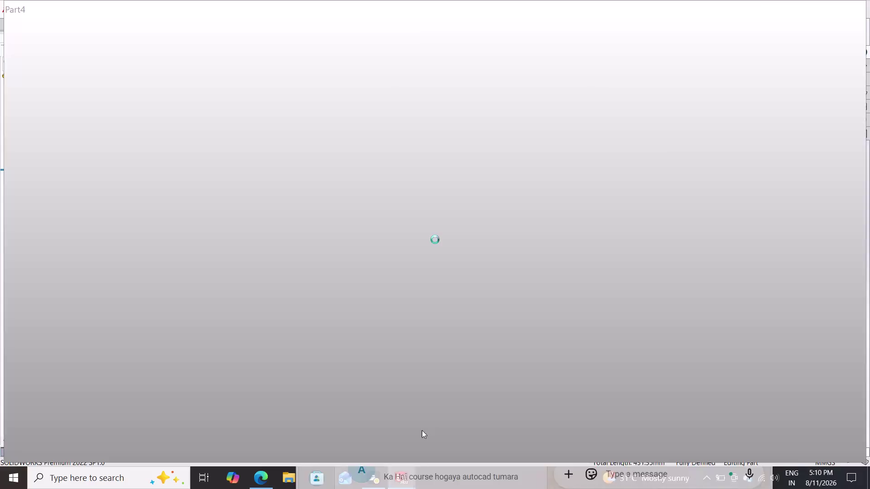
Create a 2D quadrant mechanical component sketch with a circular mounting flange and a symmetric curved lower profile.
Bring the Part4 window forward and start a sketch on the Front Plane.
click(411, 483)
click(390, 389)
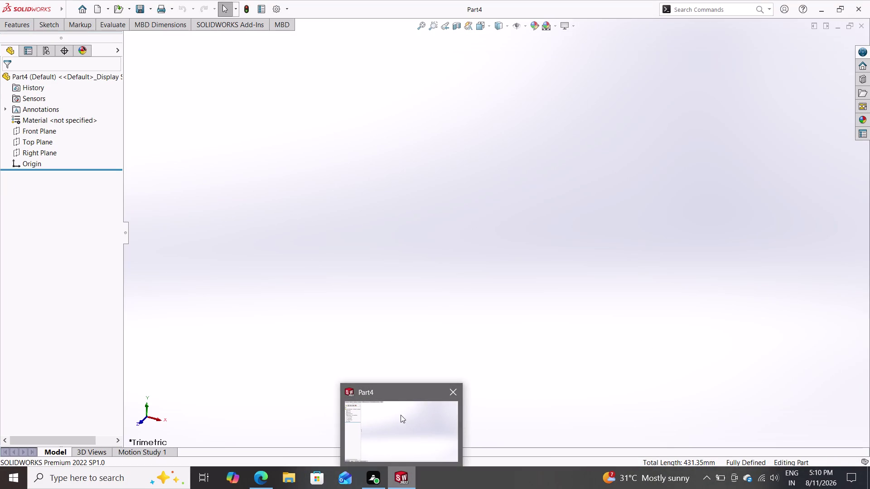
click(406, 410)
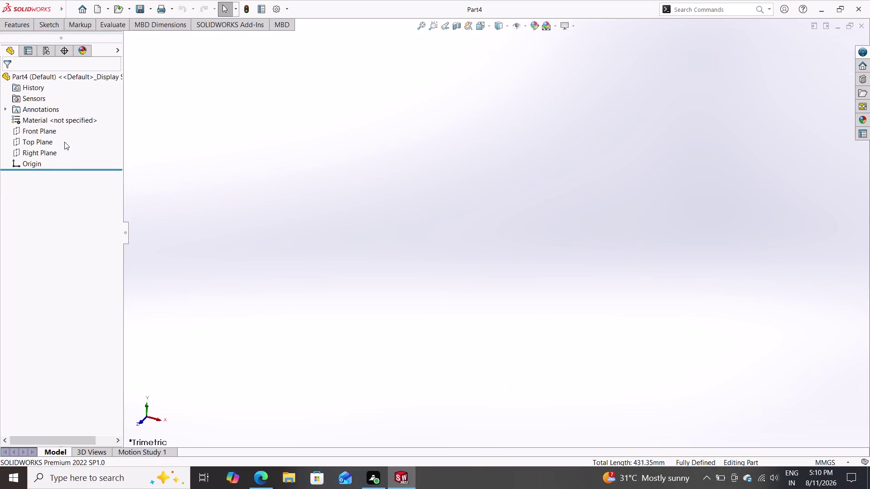
click(68, 132)
click(27, 128)
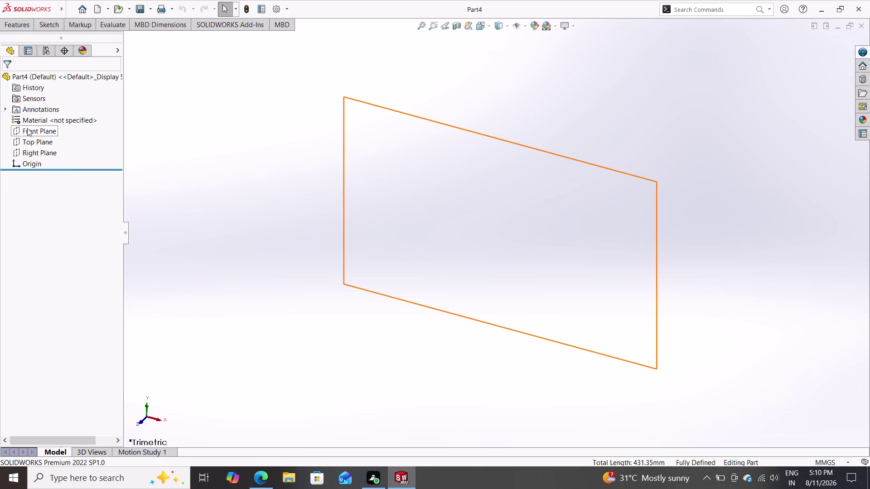
click(34, 120)
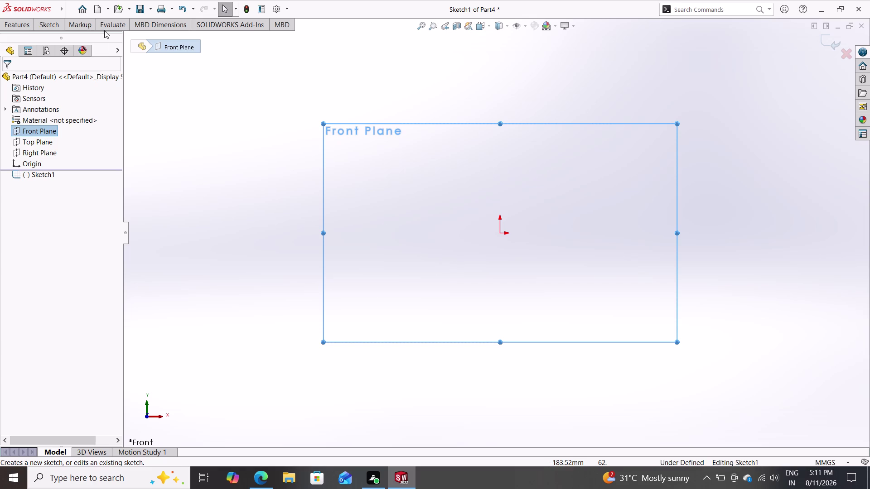
click(53, 22)
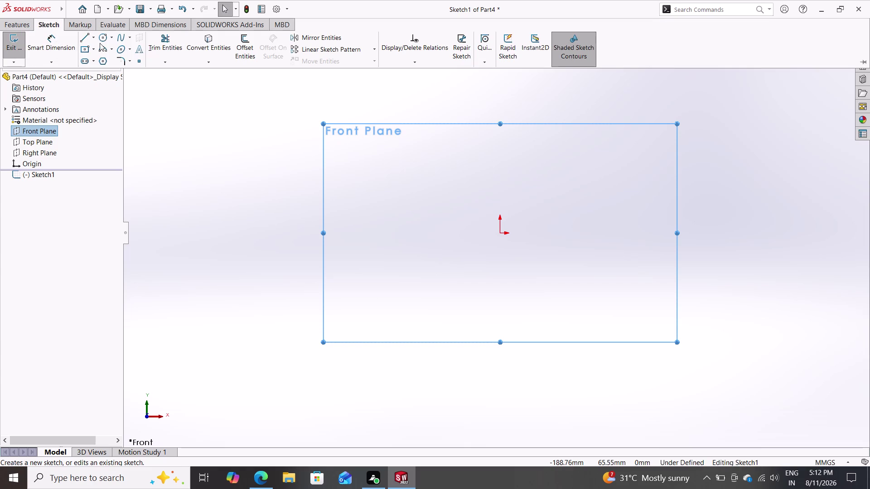
Draw small, medium and large circles, all centred on the sketch origin.
click(106, 36)
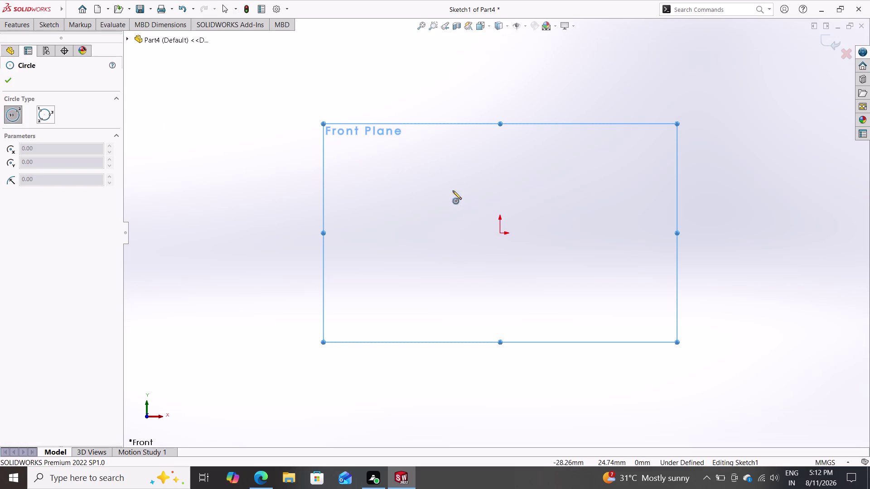
click(501, 232)
click(597, 263)
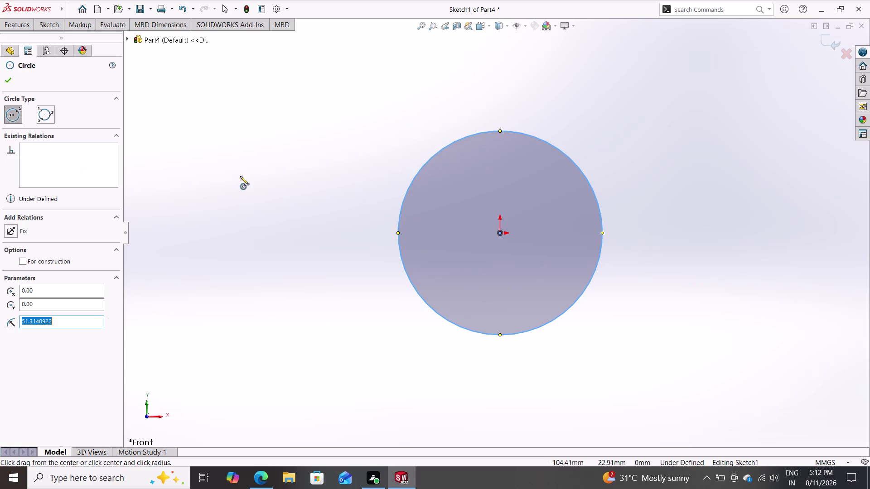
click(50, 28)
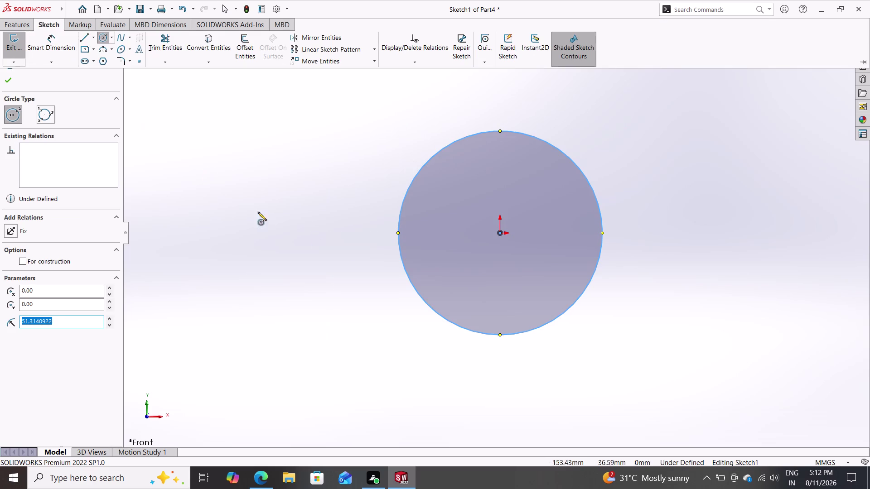
click(500, 233)
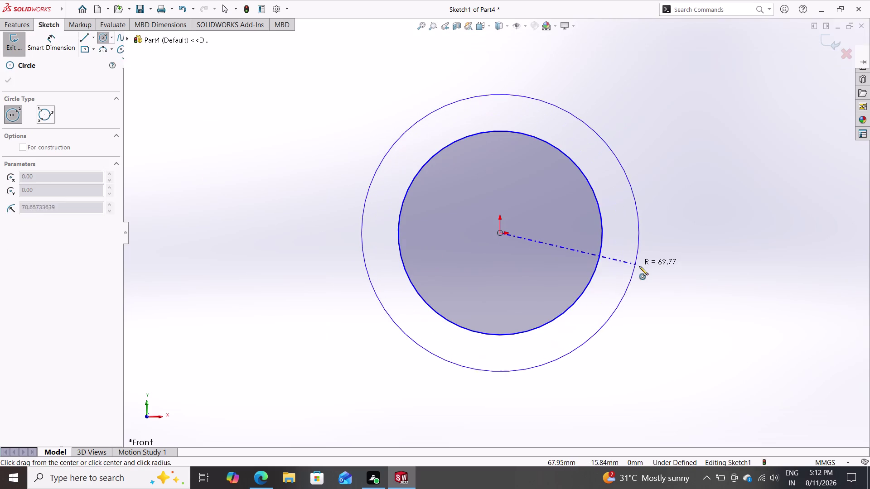
click(639, 267)
click(499, 233)
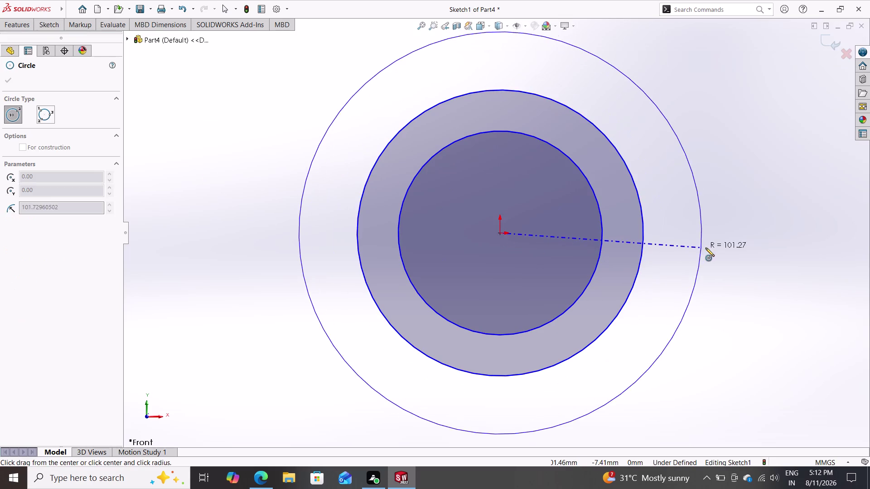
click(711, 248)
click(49, 25)
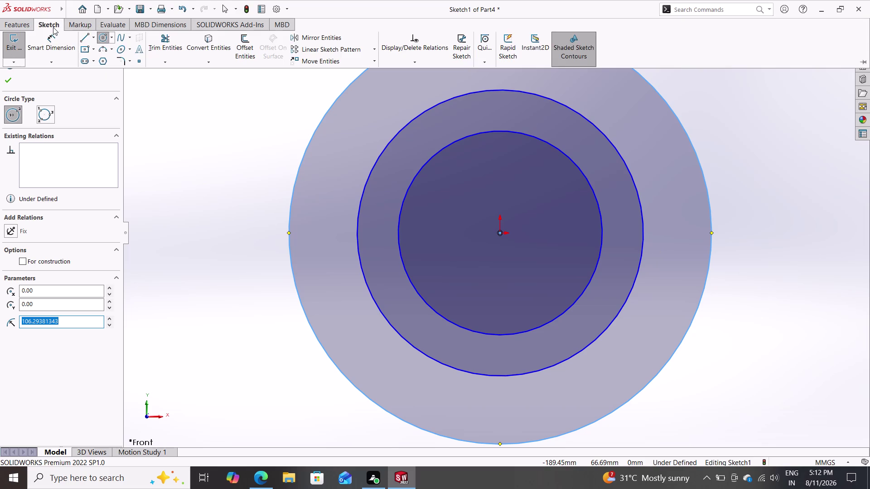
click(57, 40)
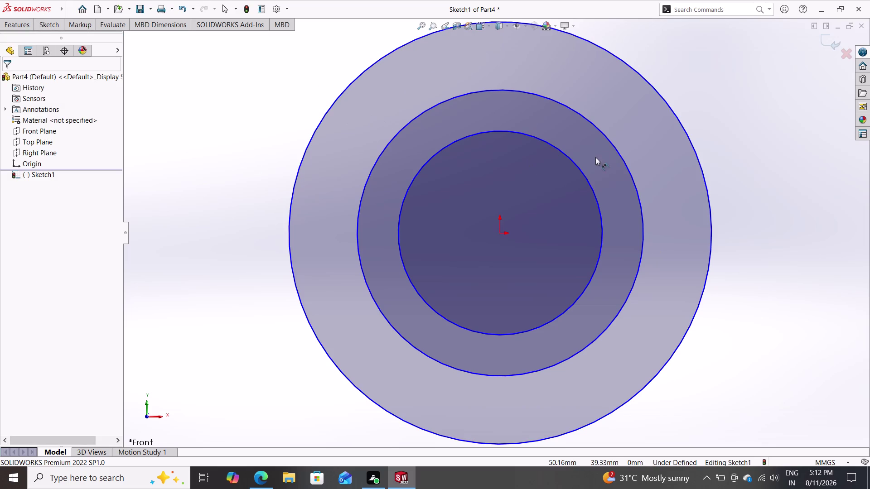
click(582, 168)
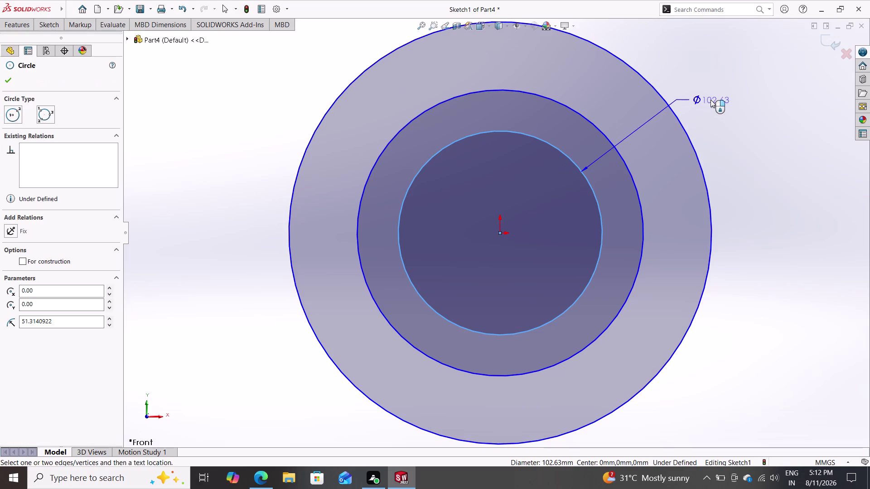
Dimension the inner circle to Ø54 and make the middle circle construction at Ø74.
click(711, 100)
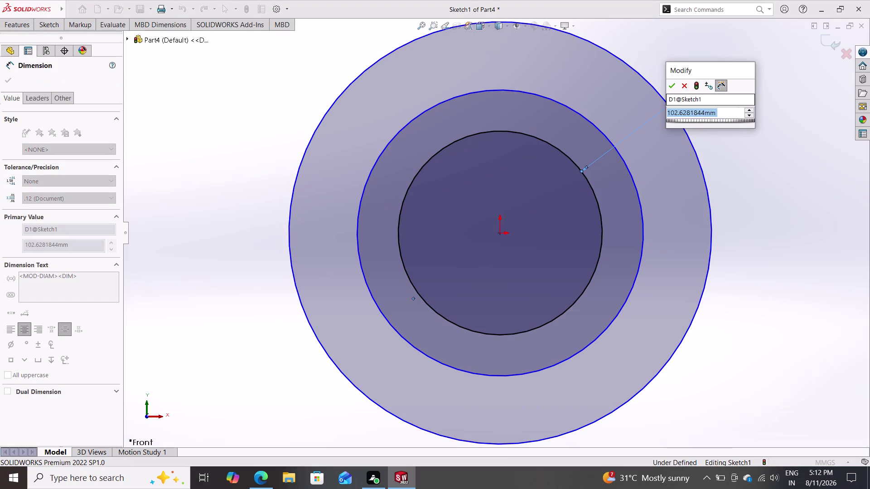
text(54)
key(Return)
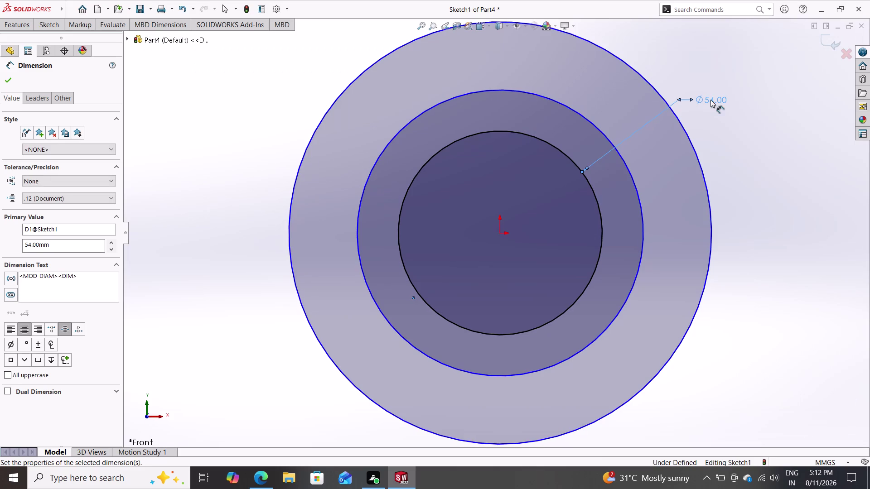
click(582, 118)
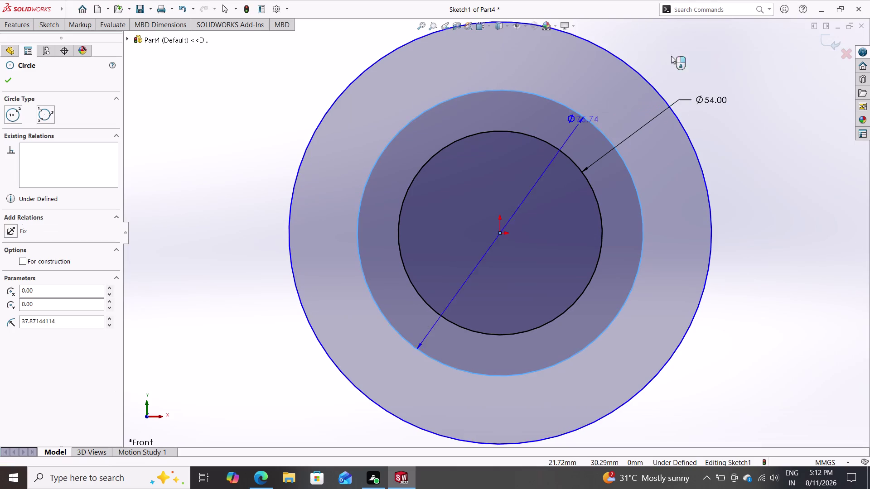
click(24, 261)
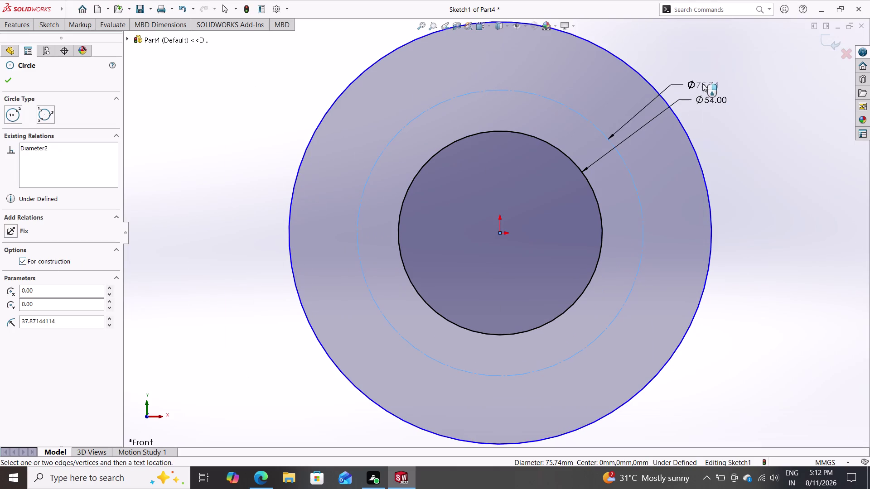
click(701, 45)
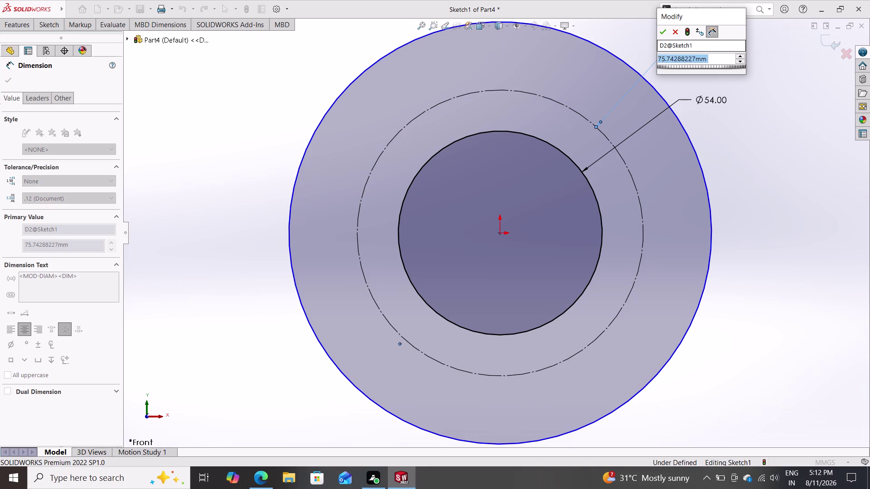
text(74)
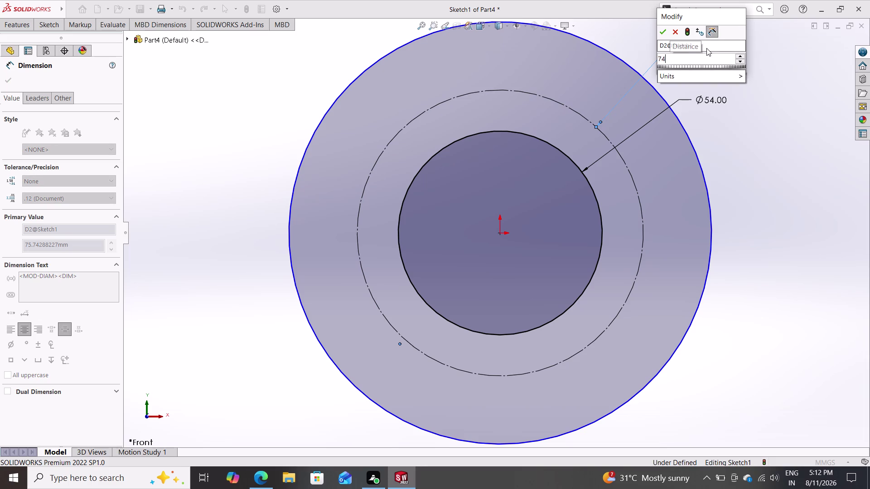
key(Return)
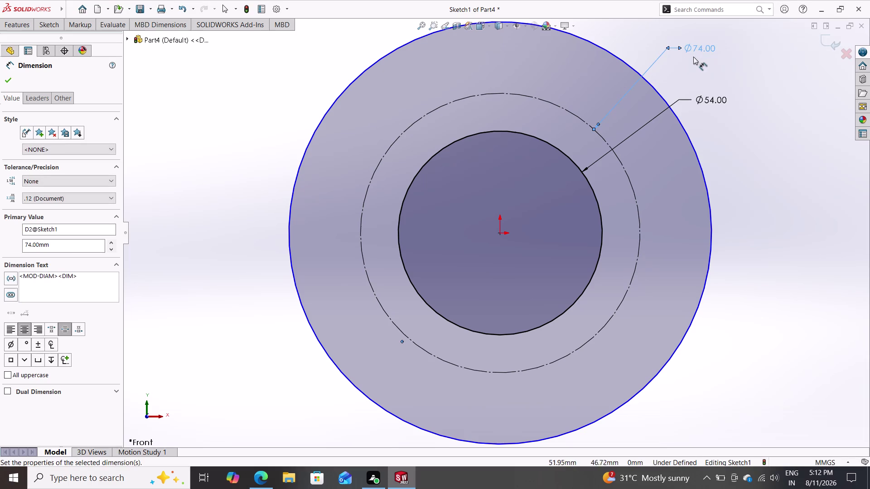
Dimension the outer circle to Ø94 and exit Smart Dimension.
click(651, 86)
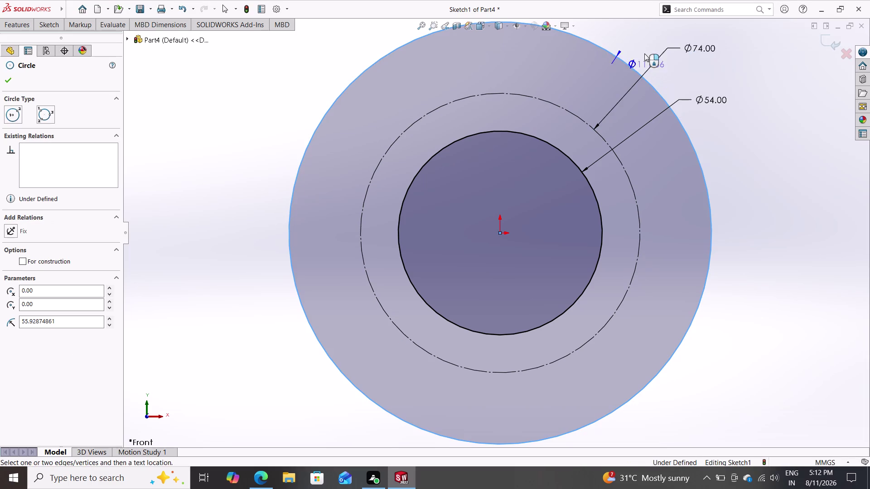
click(657, 33)
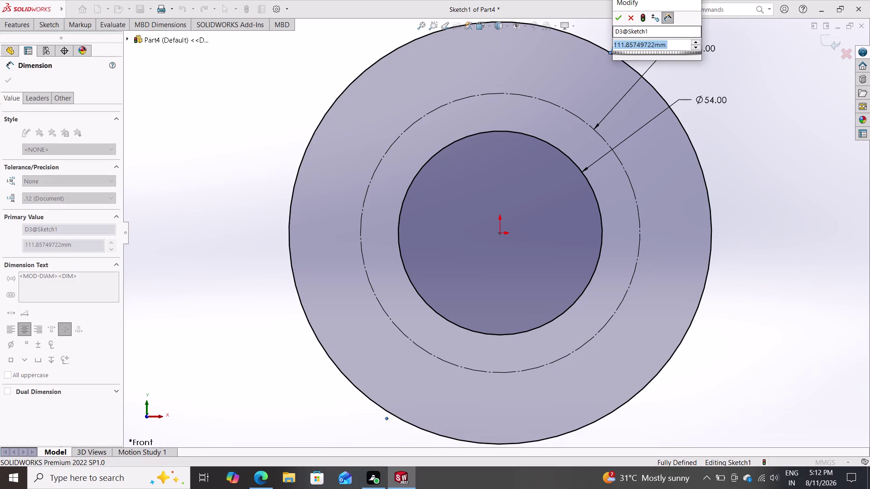
text(94)
key(Return)
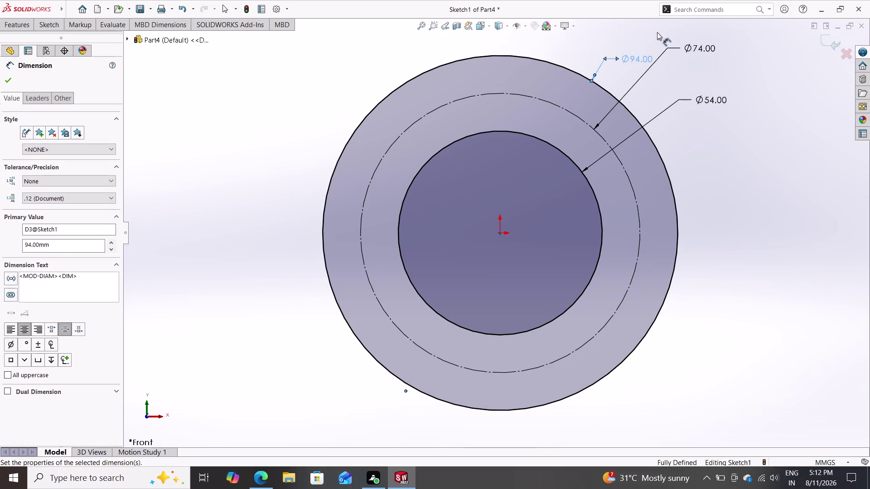
key(grave)
key(Escape)
key(Escape)
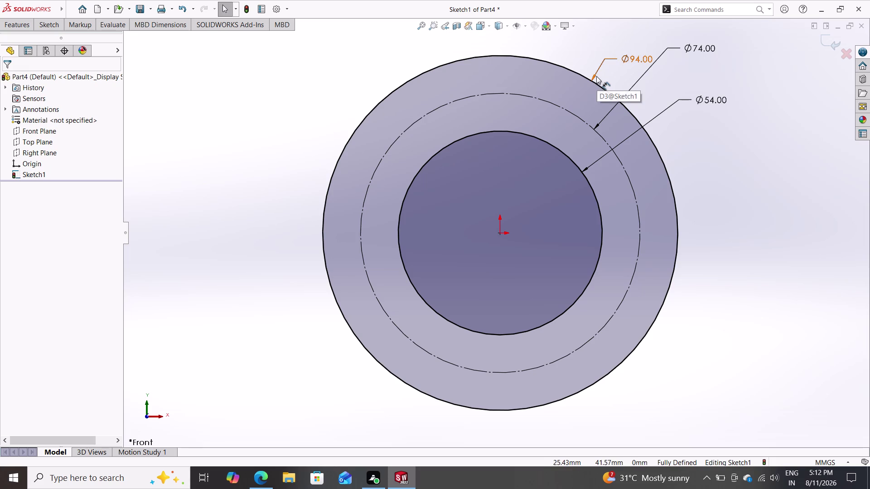
click(47, 28)
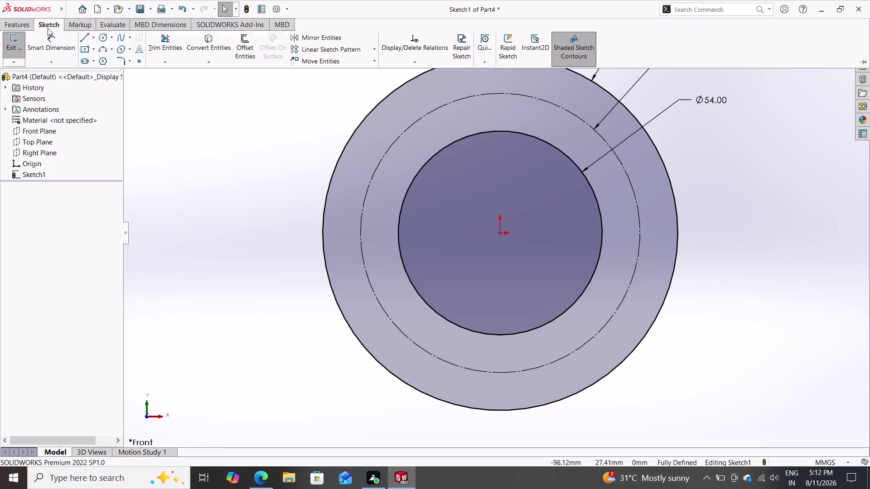
click(81, 42)
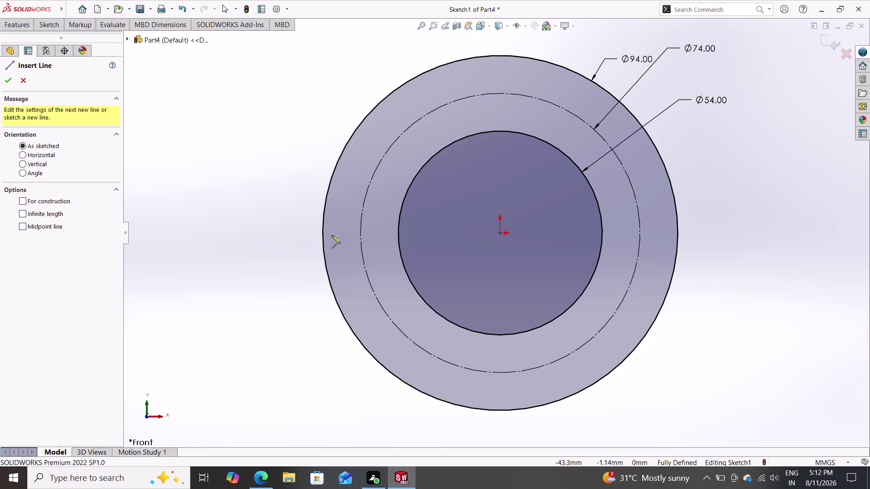
Draw a horizontal line through the origin extending past both sides of the circles.
click(309, 232)
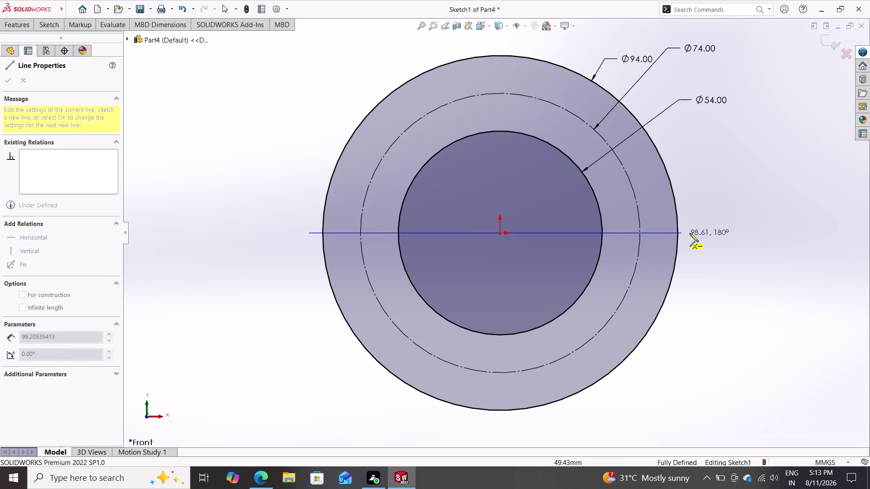
click(740, 232)
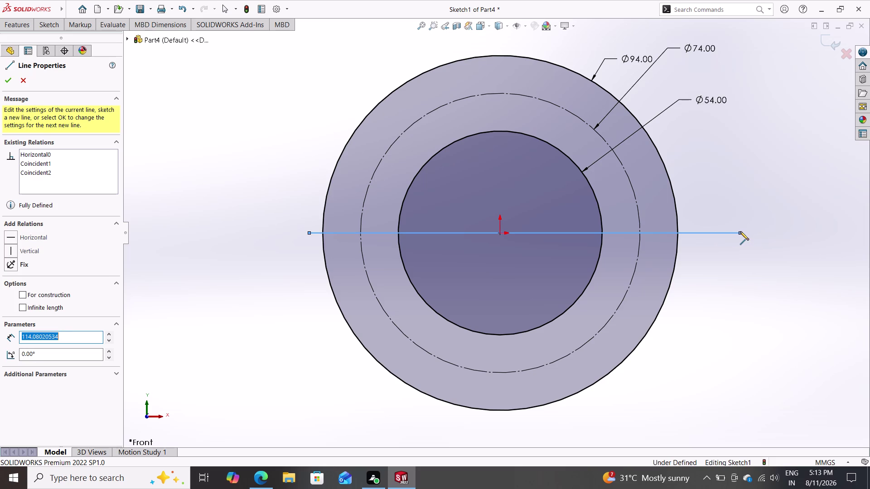
key(Escape)
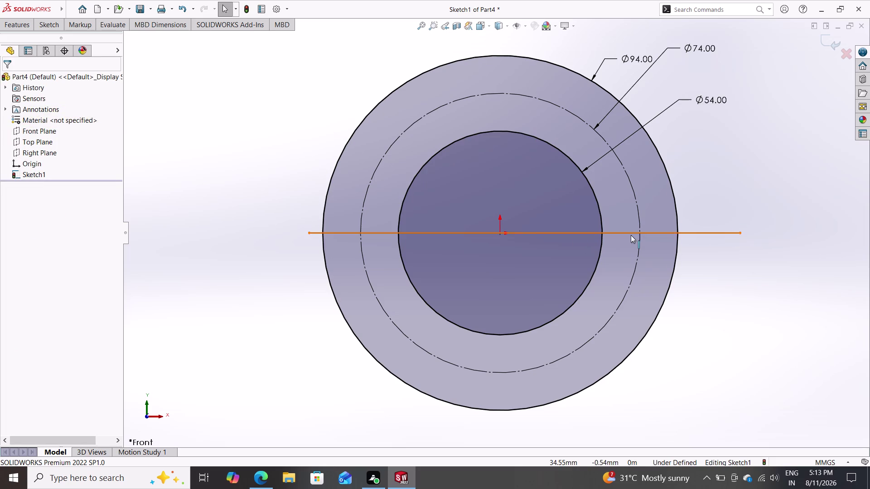
click(51, 21)
click(84, 40)
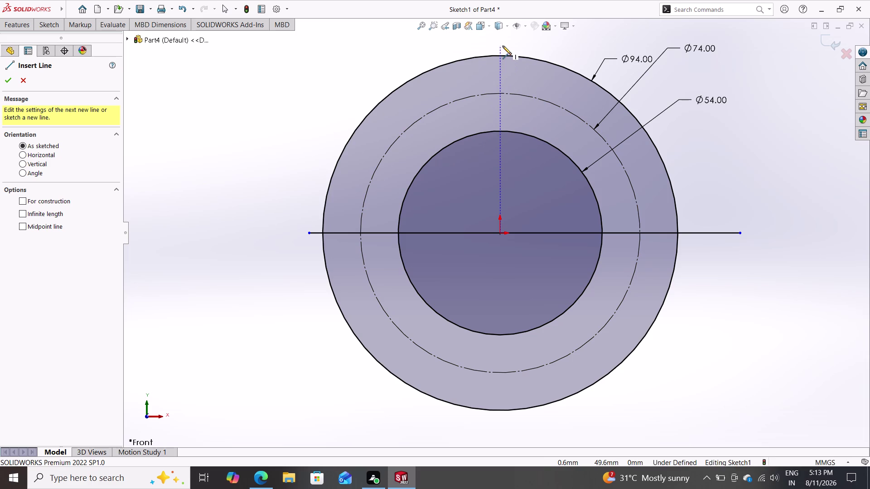
Add a vertical line through the origin and convert both lines to construction centrelines.
click(500, 43)
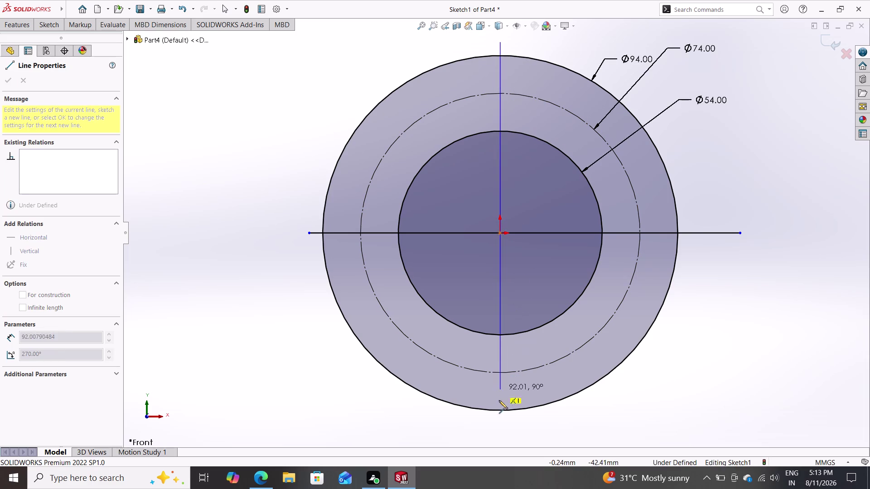
click(496, 424)
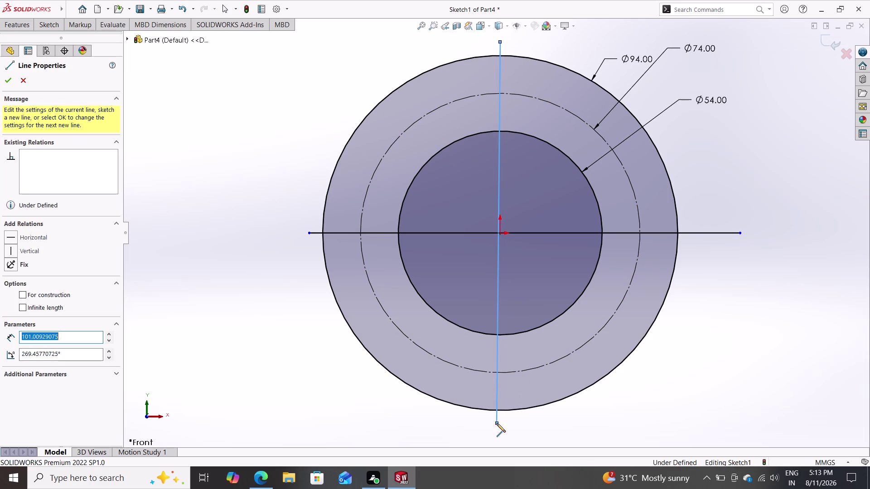
key(Escape)
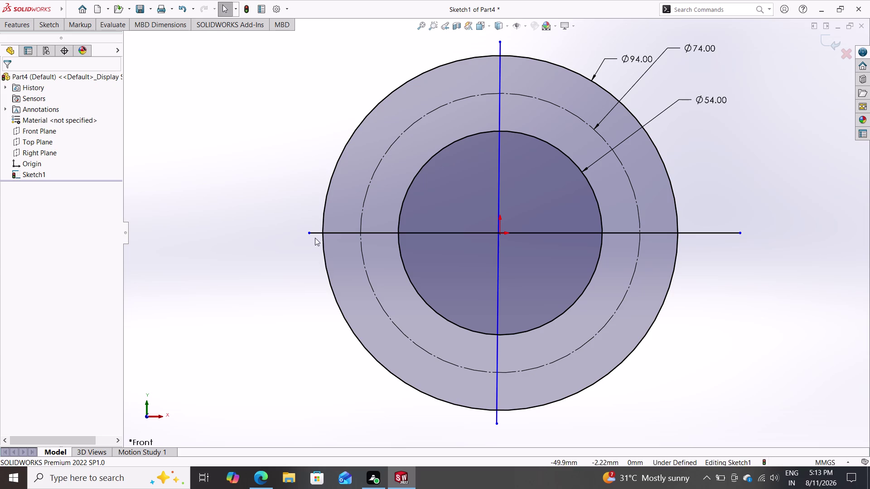
click(316, 234)
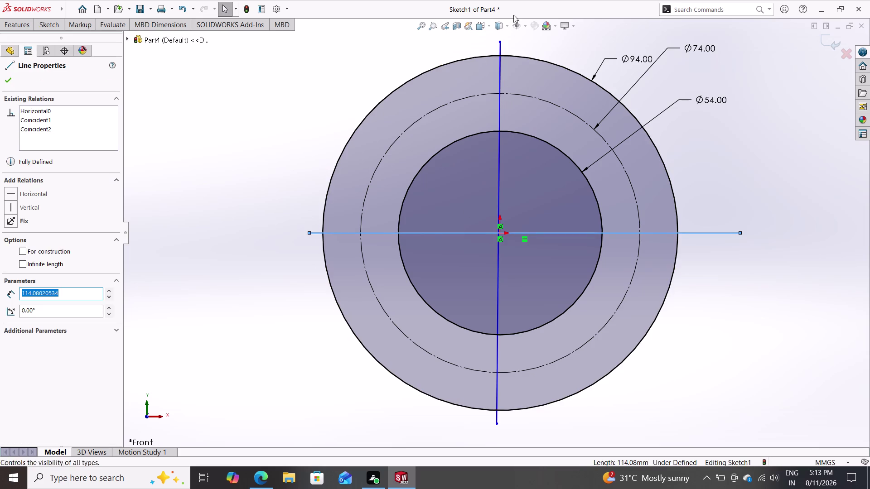
click(499, 45)
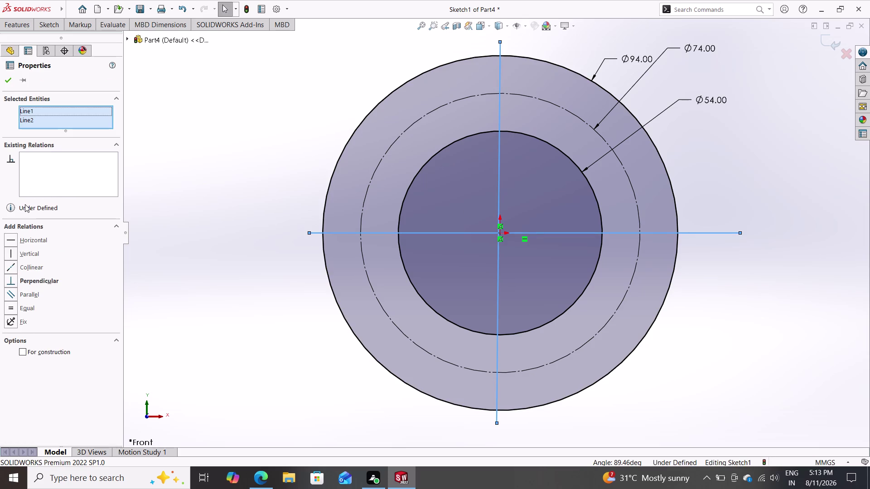
click(32, 352)
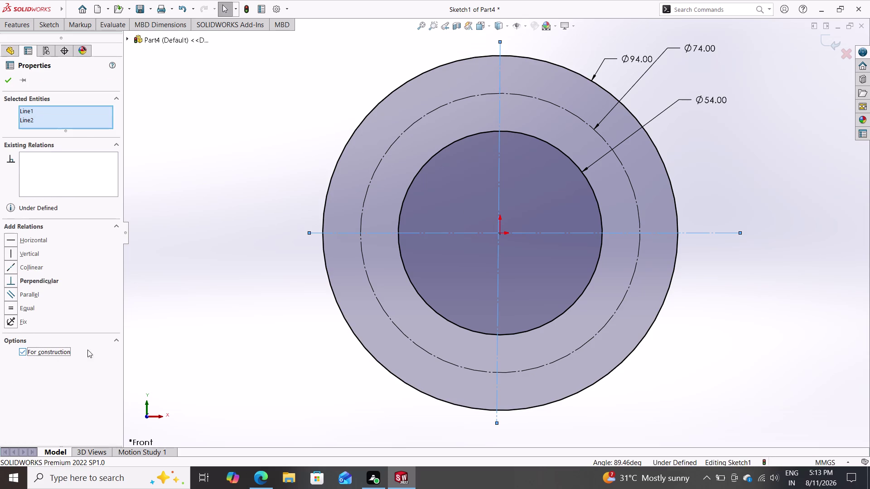
key(Escape)
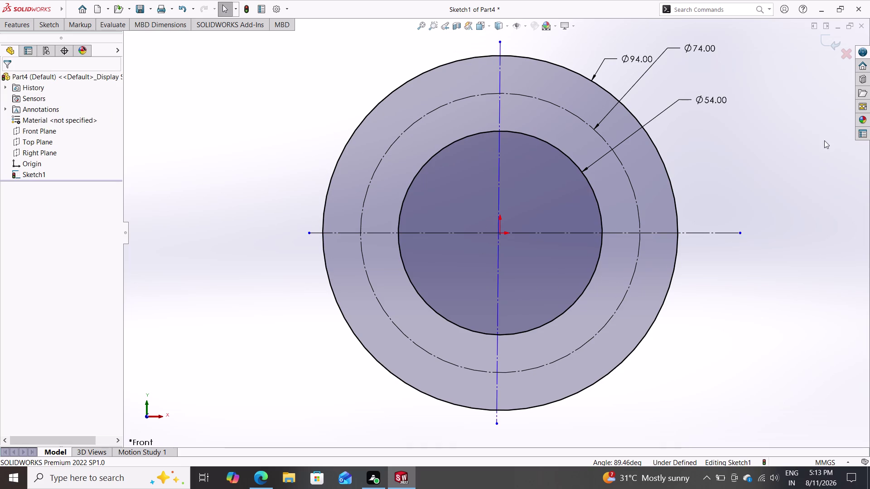
key(Escape)
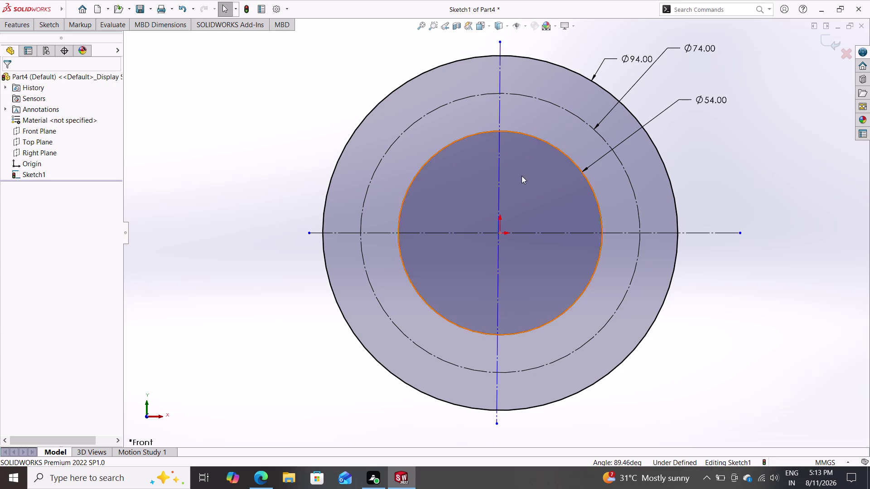
click(41, 24)
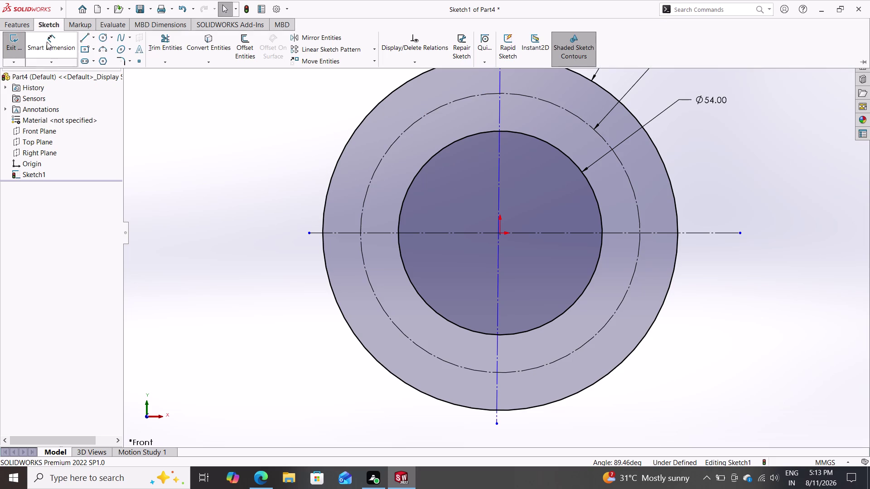
Draw a small circle at the left intersection of the Ø74 bolt circle and centreline.
click(102, 41)
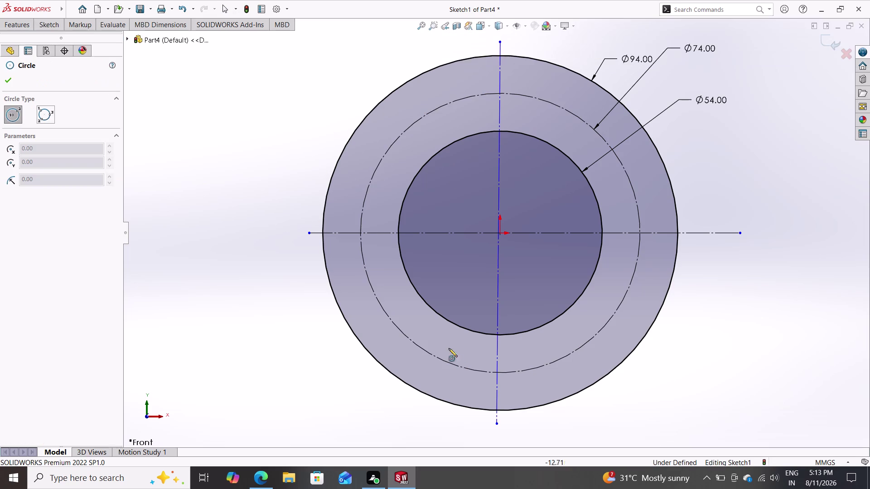
click(360, 234)
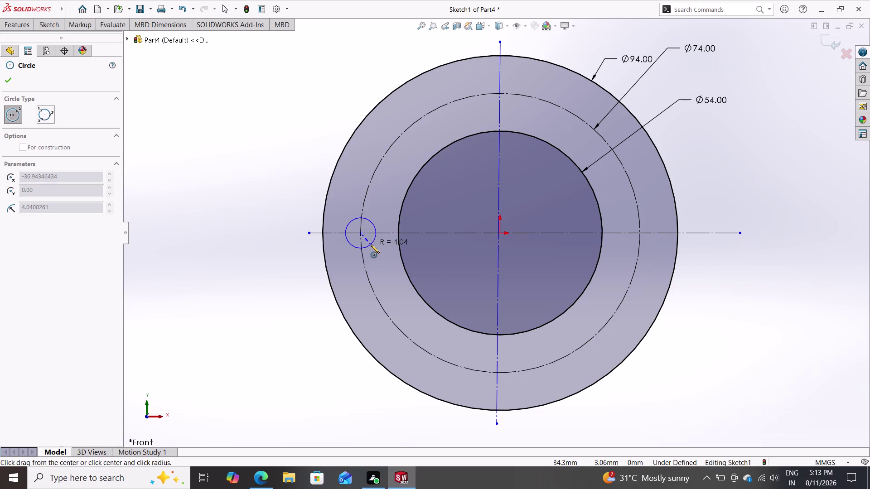
click(370, 245)
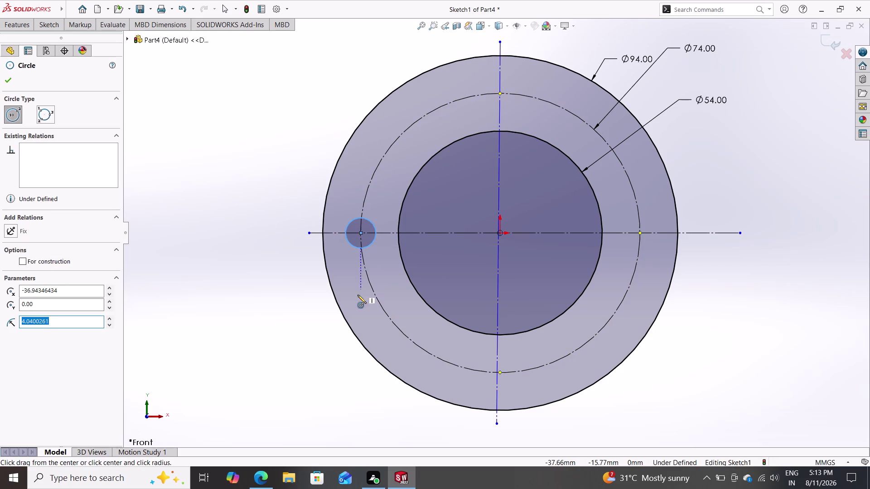
key(Escape)
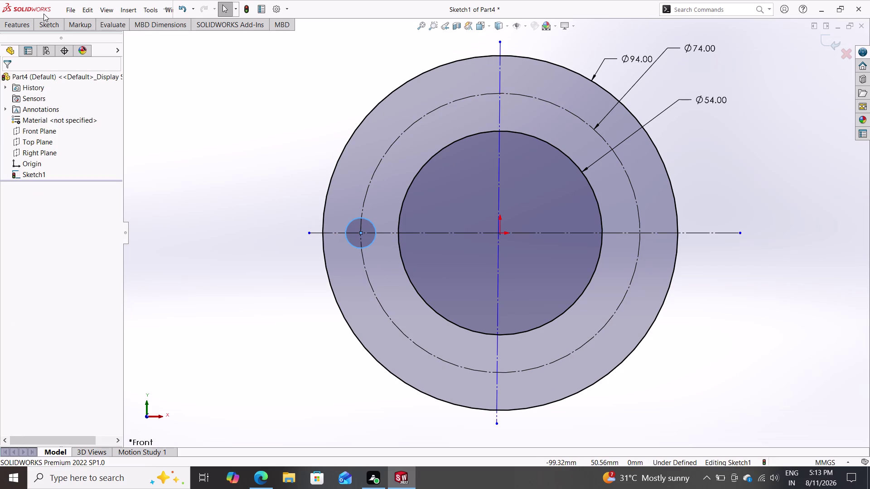
Dimension the small bolt-hole circle to Ø12.
click(50, 25)
click(59, 46)
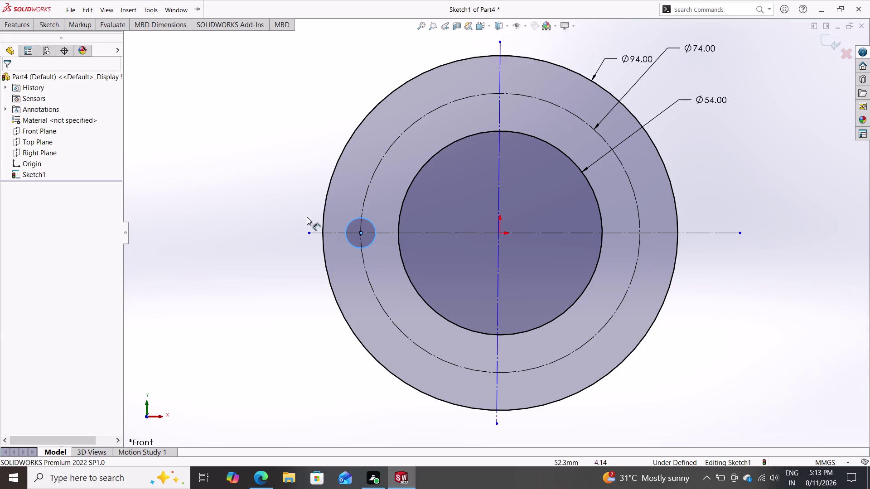
click(346, 227)
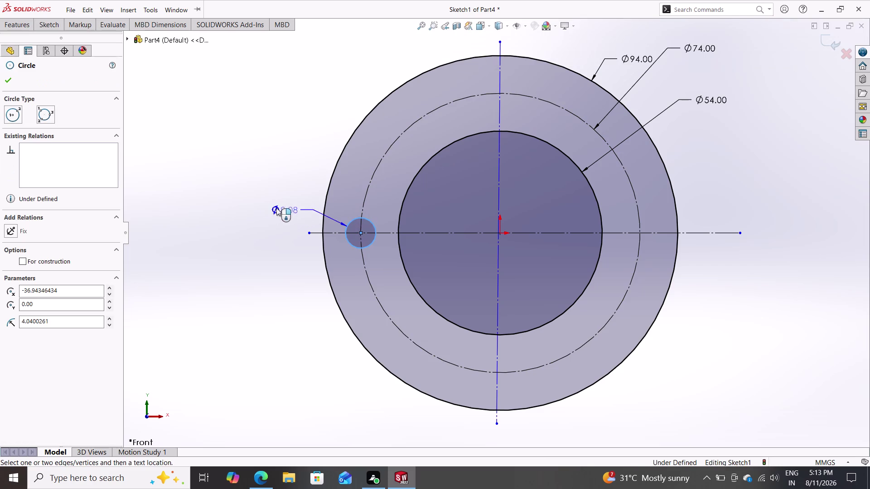
click(257, 202)
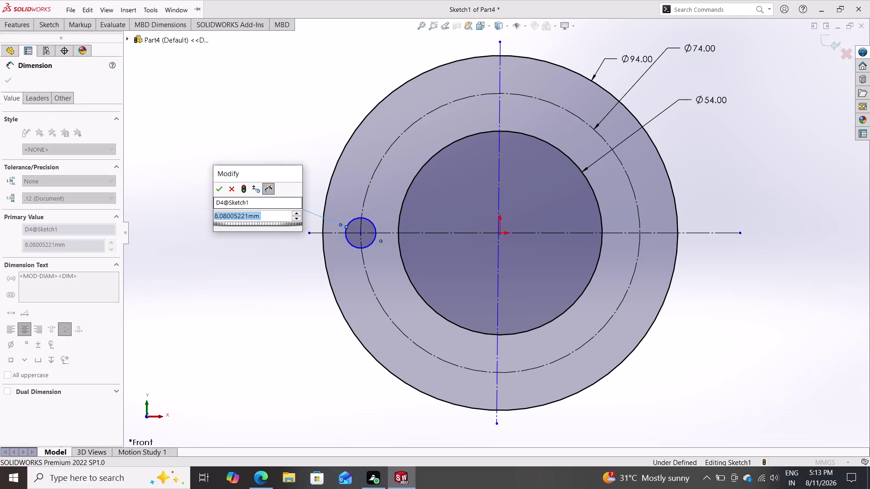
text(12)
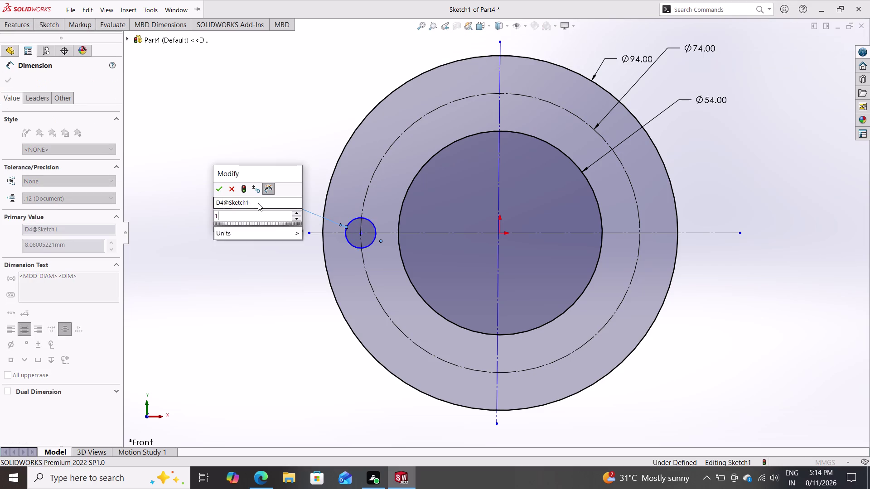
key(Return)
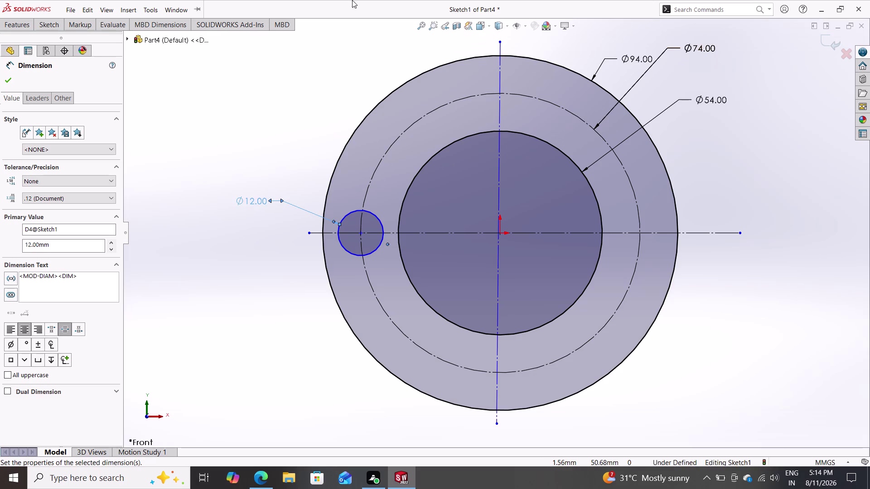
click(46, 28)
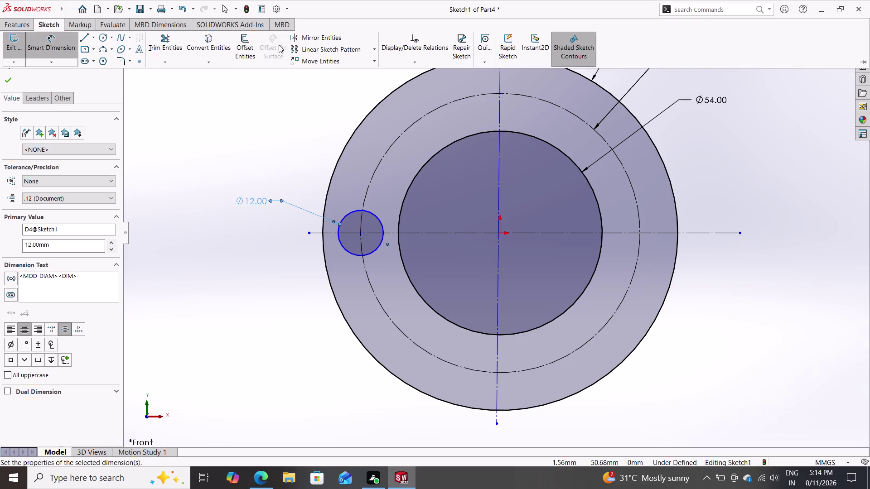
Circular-pattern the Ø12 hole with 6 instances around the origin.
click(374, 49)
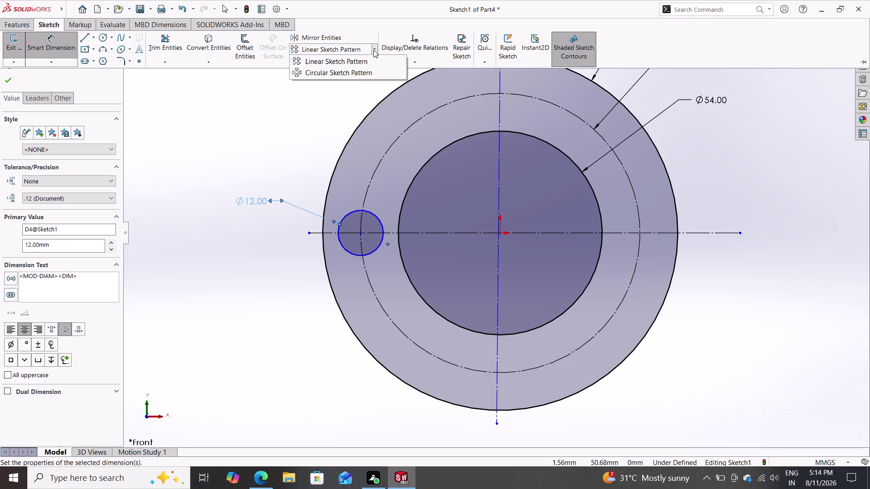
click(356, 72)
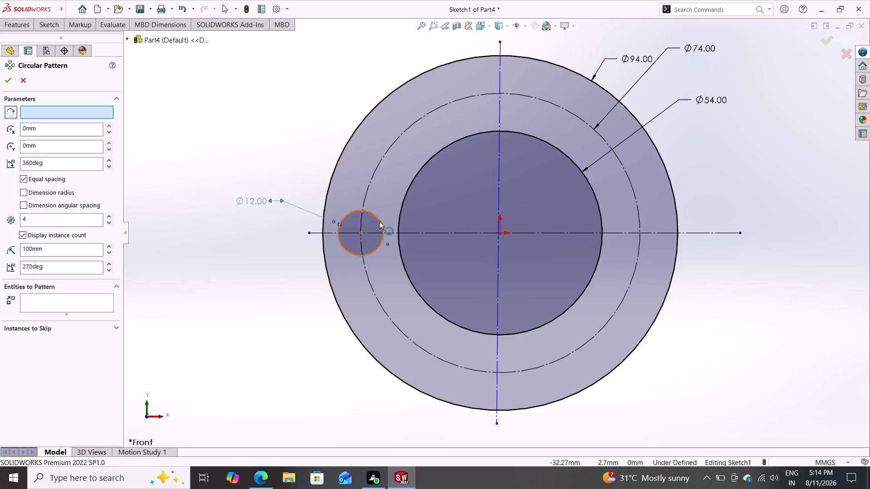
click(380, 218)
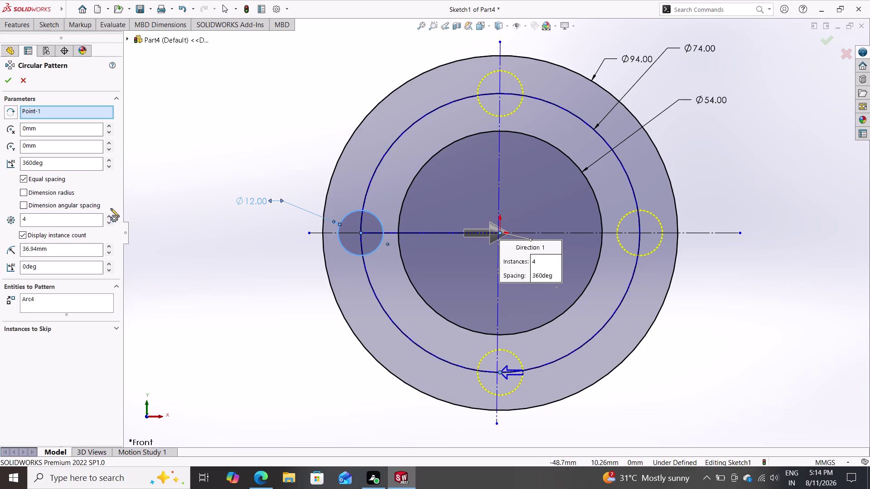
drag(36, 222, 7, 219)
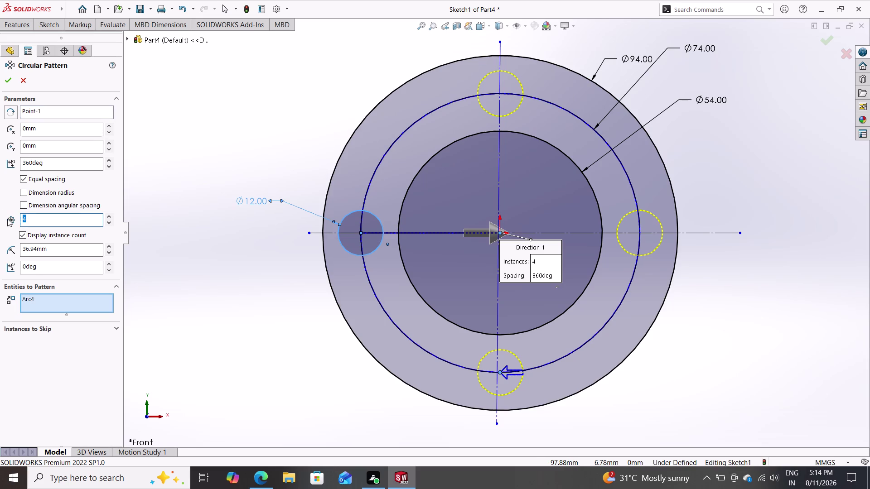
key(6)
key(Return)
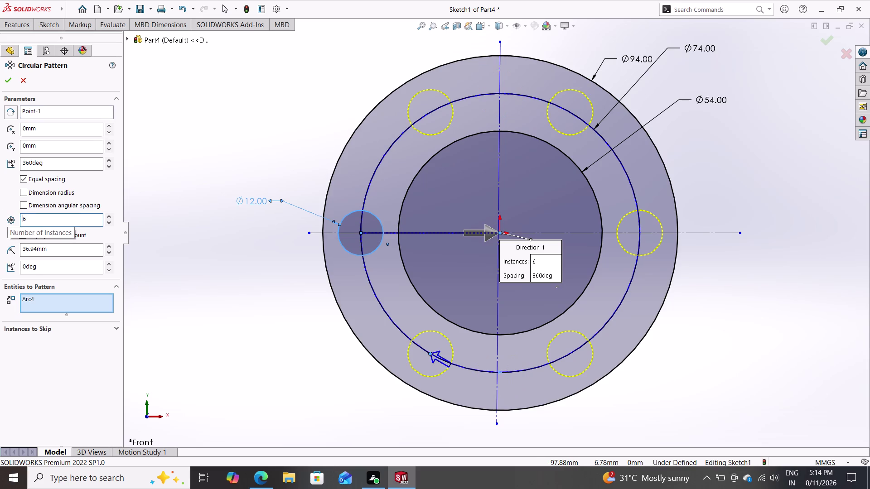
click(3, 80)
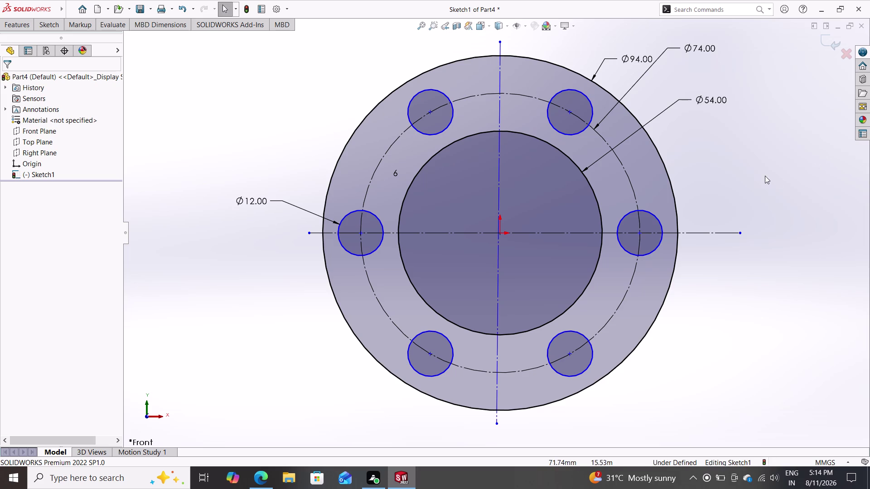
scroll(down, 3)
scroll(down, 3)
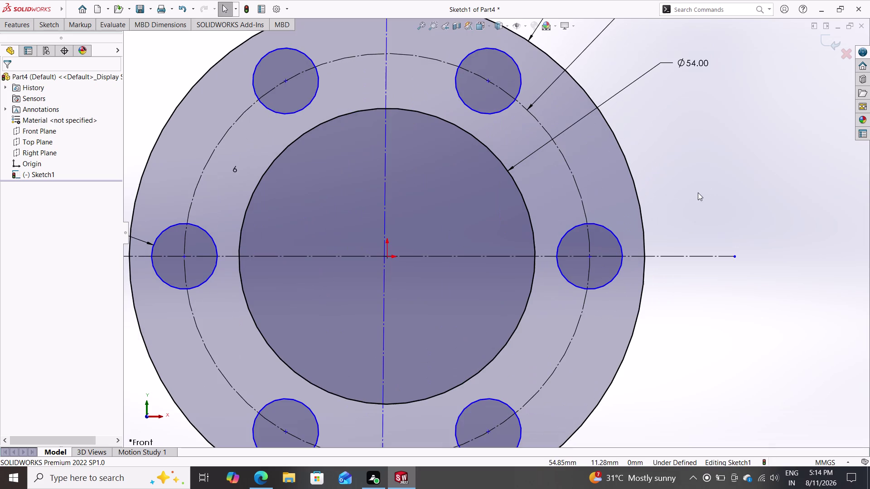
scroll(up, 3)
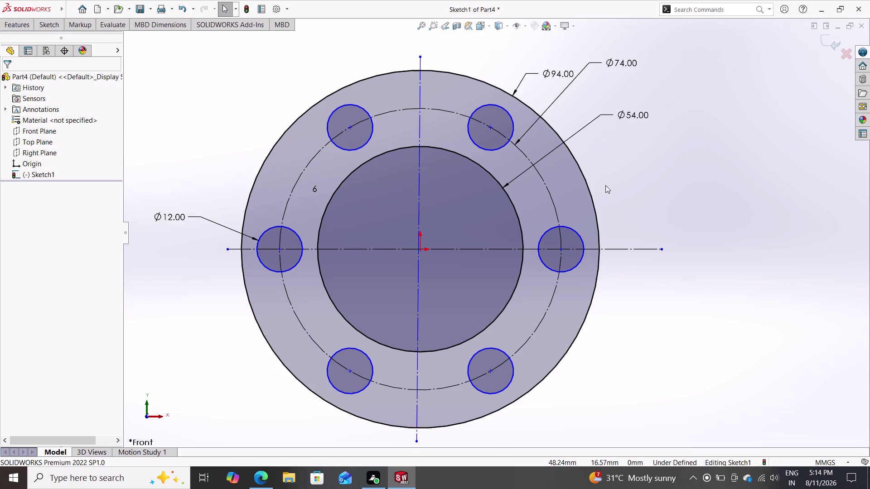
scroll(down, 3)
scroll(up, 3)
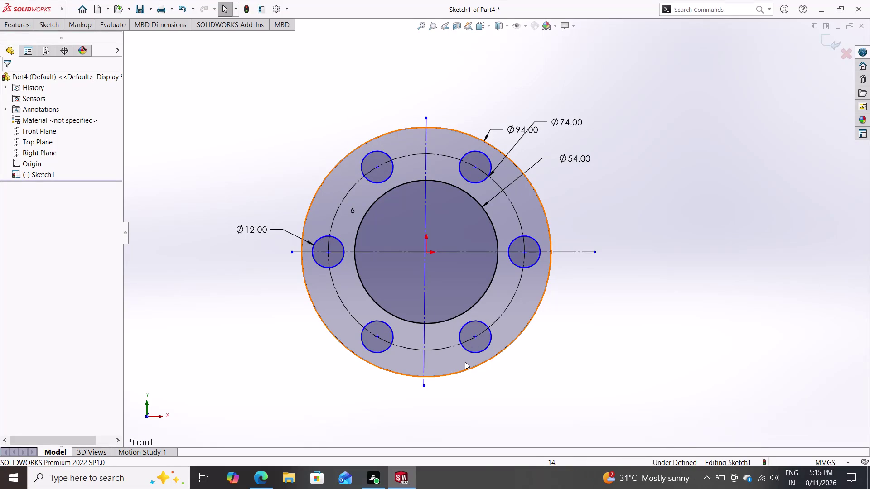
Draw a large circle centred on the origin surrounding the flange.
click(49, 24)
click(101, 37)
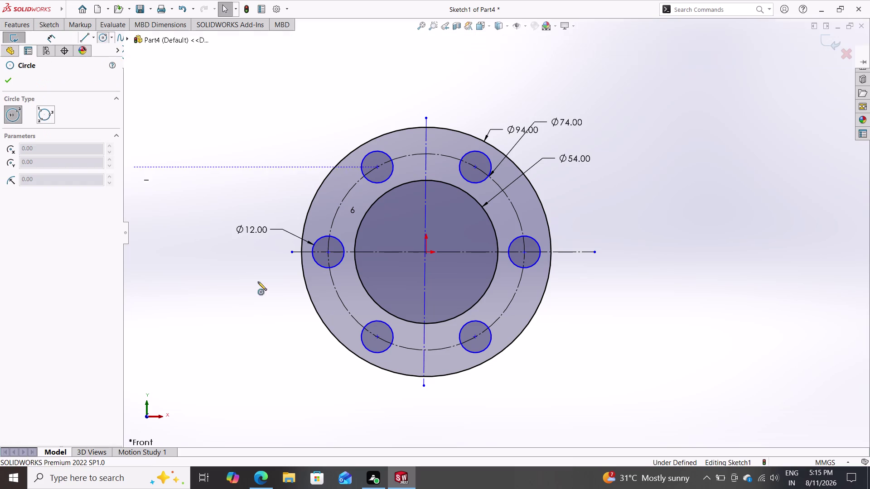
click(424, 253)
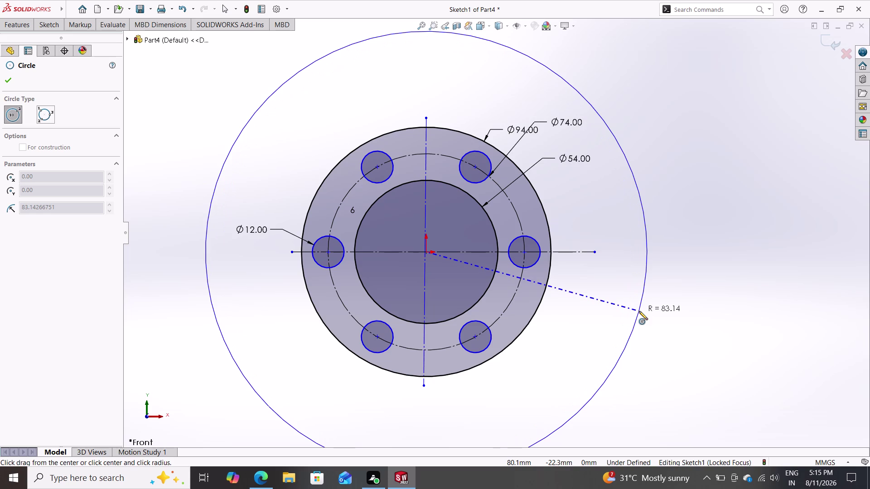
double_click(639, 311)
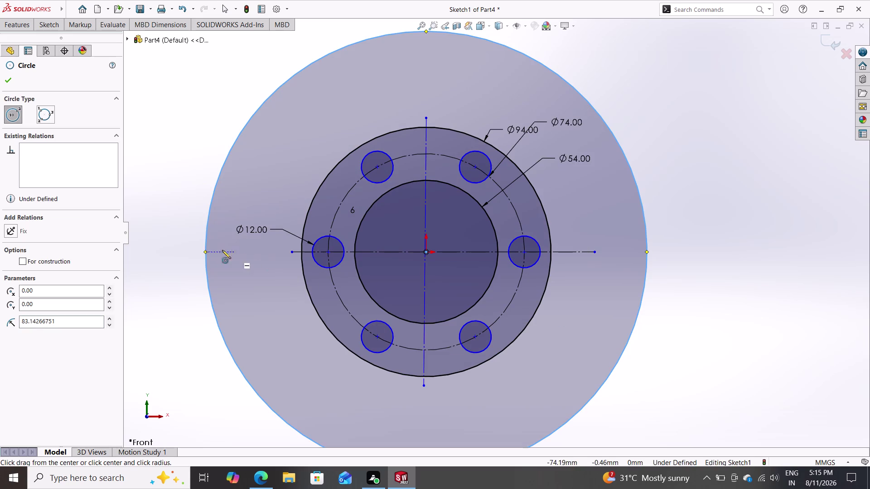
click(44, 29)
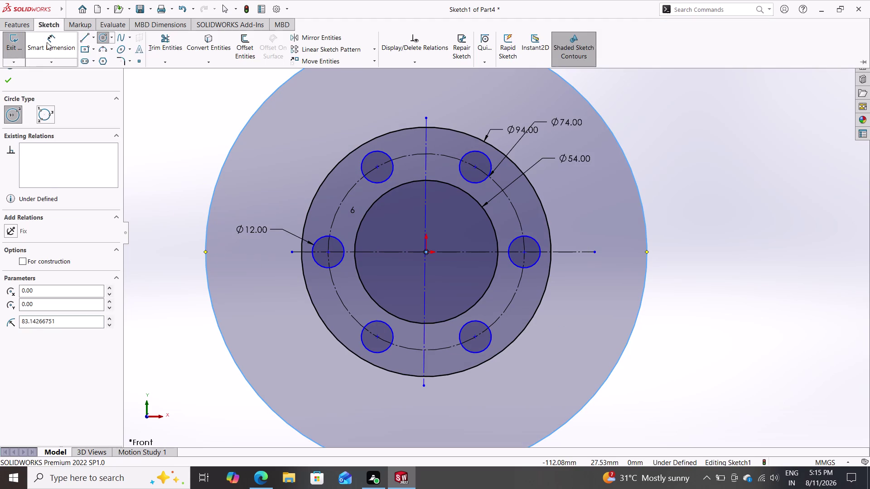
Dimension the outer circle to Ø200 by entering 100+100.
click(46, 42)
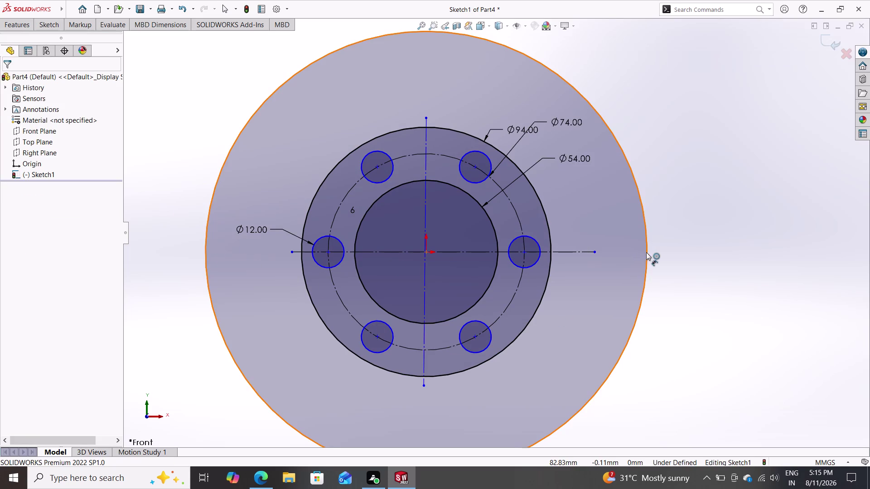
click(646, 253)
click(691, 231)
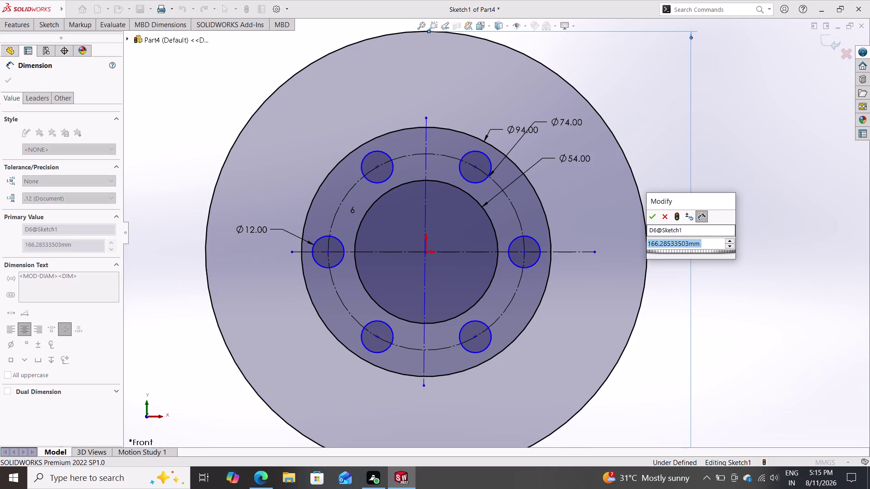
text(100+100)
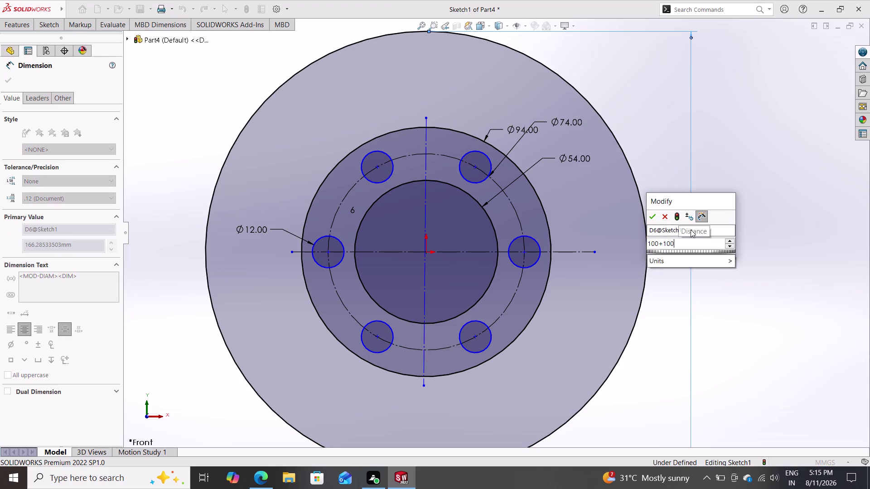
key(Return)
key(Escape)
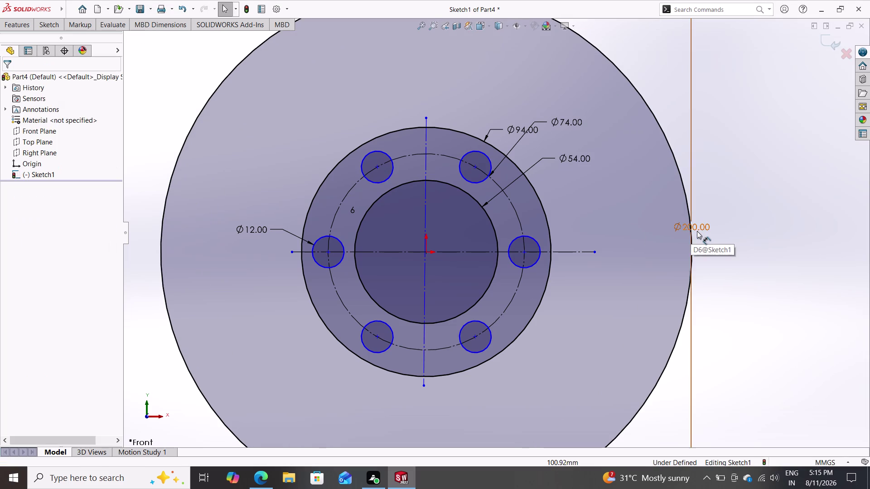
scroll(down, 3)
scroll(up, 3)
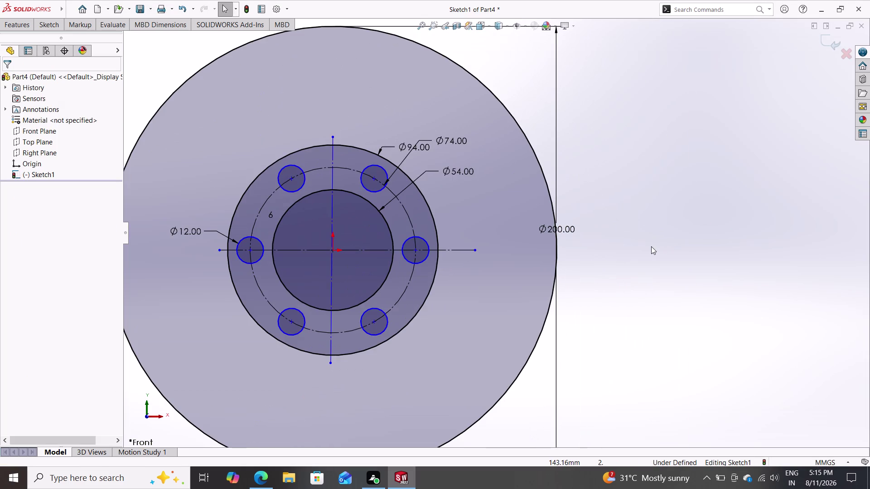
scroll(up, 3)
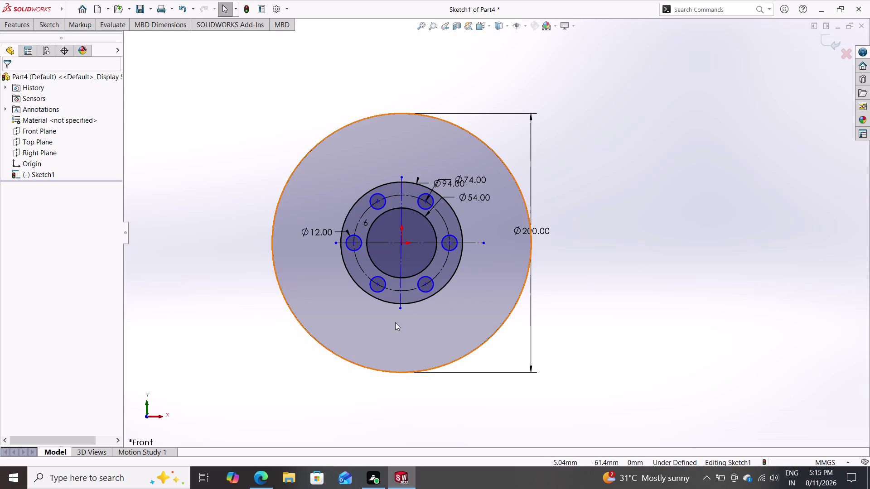
Drag the centreline endpoints outward past the Ø200 circle at top, bottom, left and right.
drag(400, 309, 400, 374)
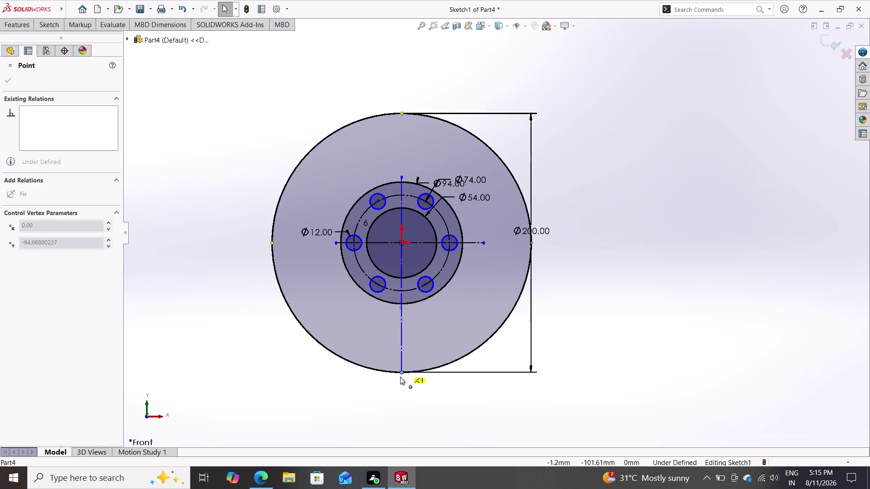
drag(400, 374, 398, 414)
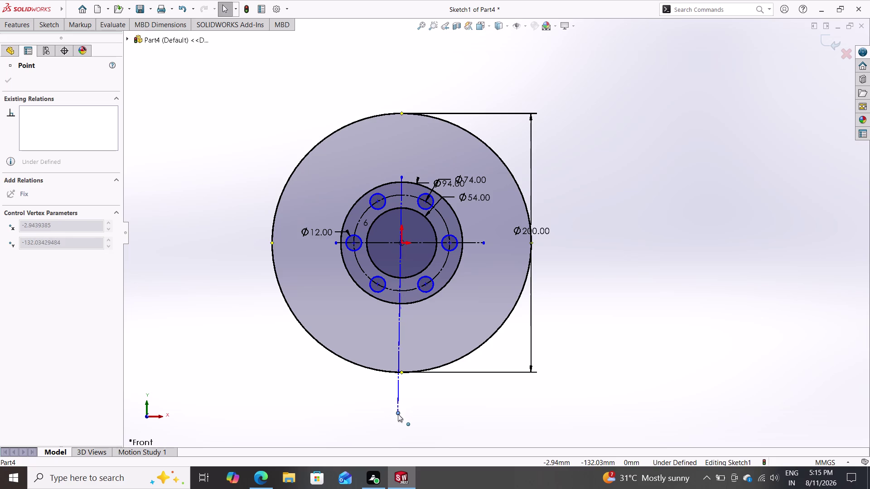
drag(398, 414, 402, 419)
key(Escape)
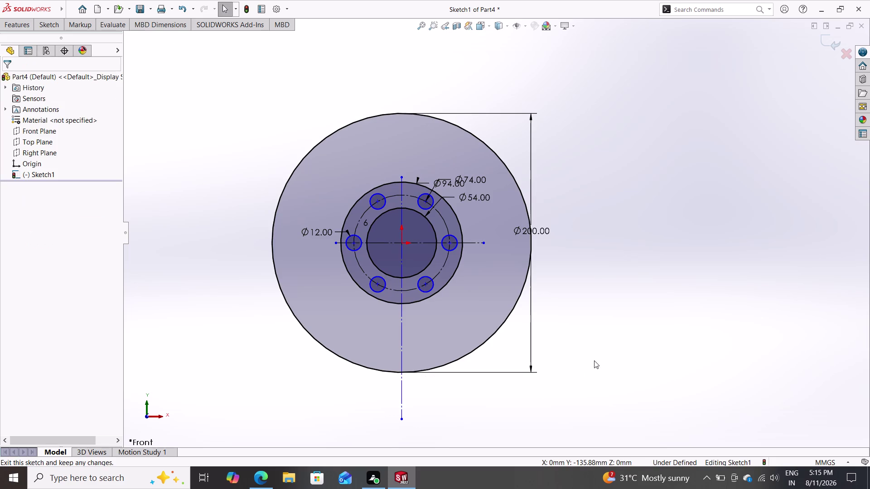
drag(401, 177, 407, 114)
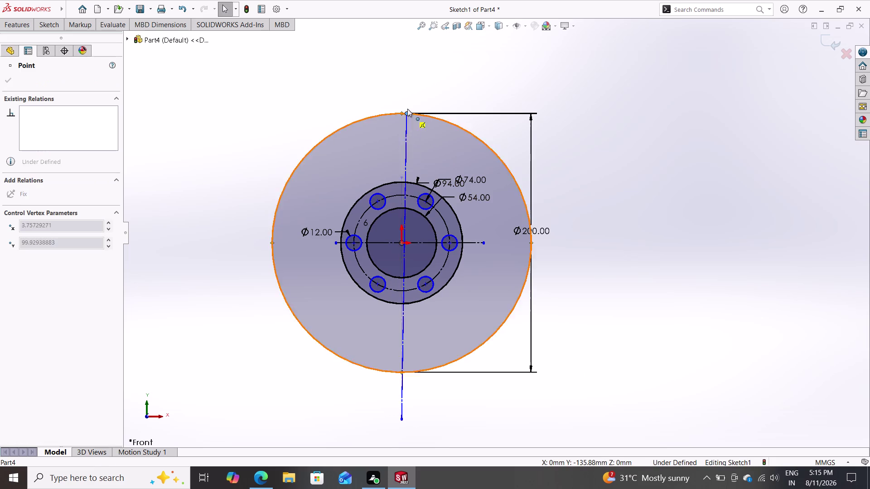
drag(407, 115, 400, 81)
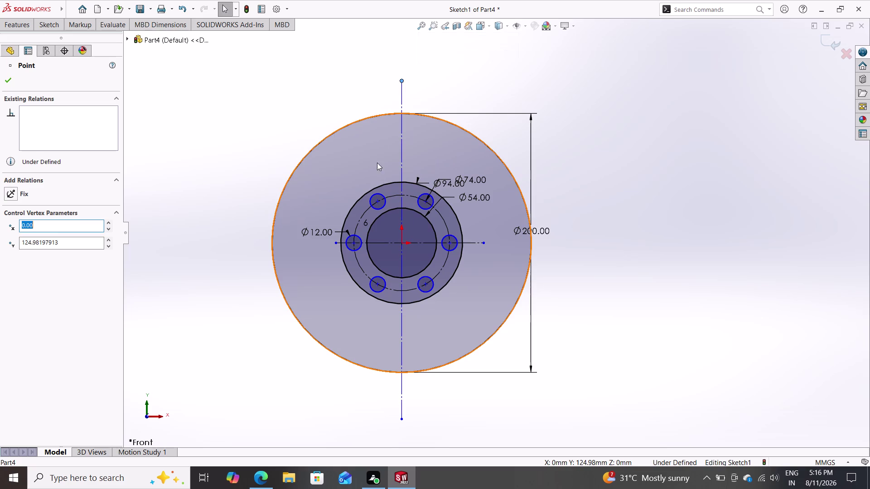
drag(337, 242, 298, 230)
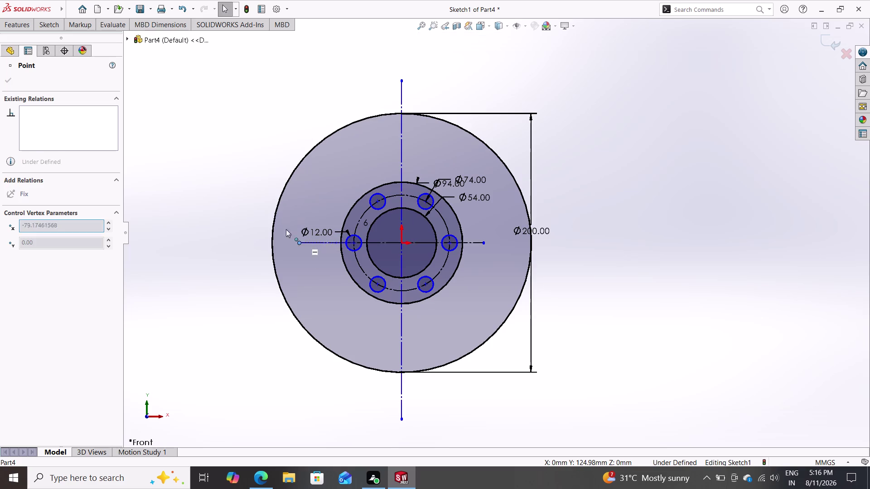
drag(298, 230, 238, 233)
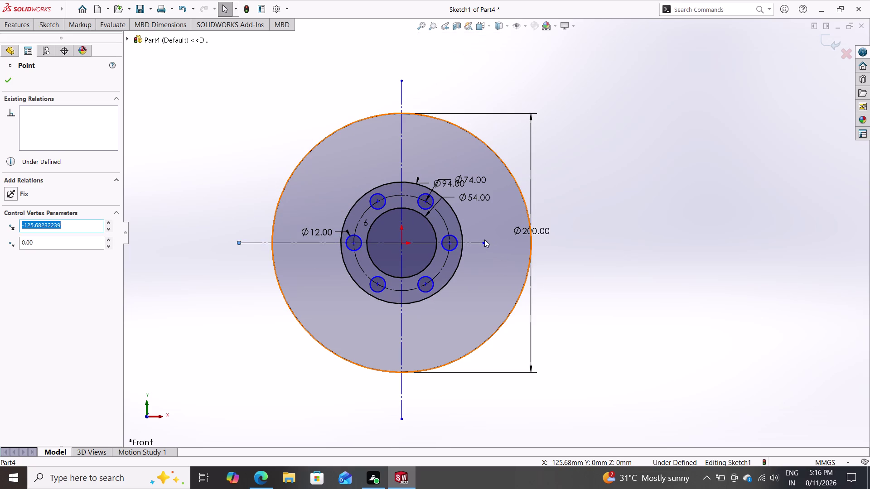
drag(483, 242, 588, 244)
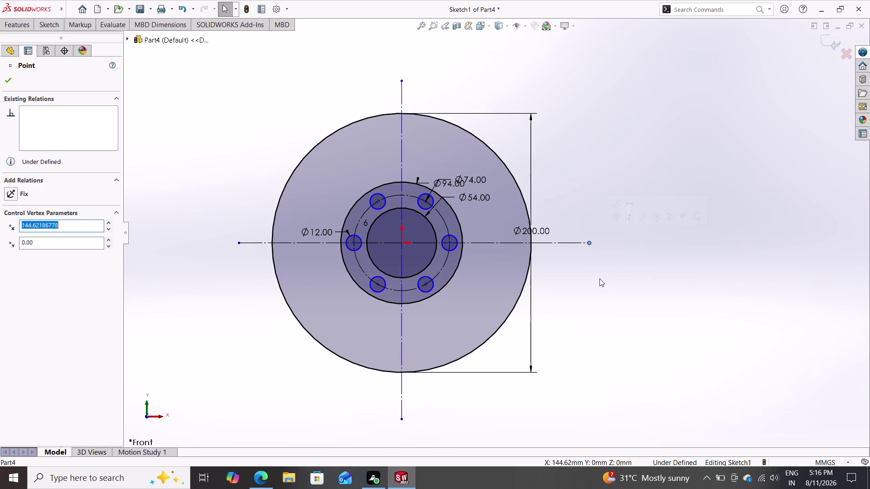
key(Escape)
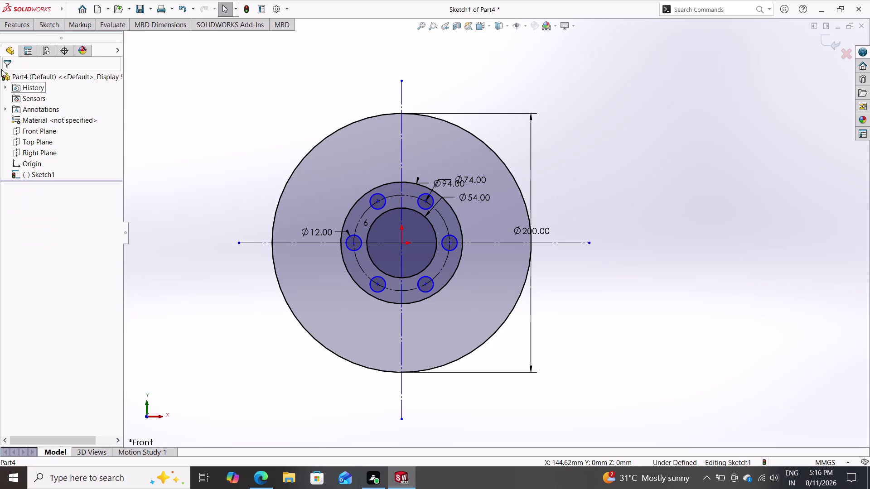
Draw two lines from the flange centre running down-left and down-right past the outer circle.
click(51, 23)
click(81, 37)
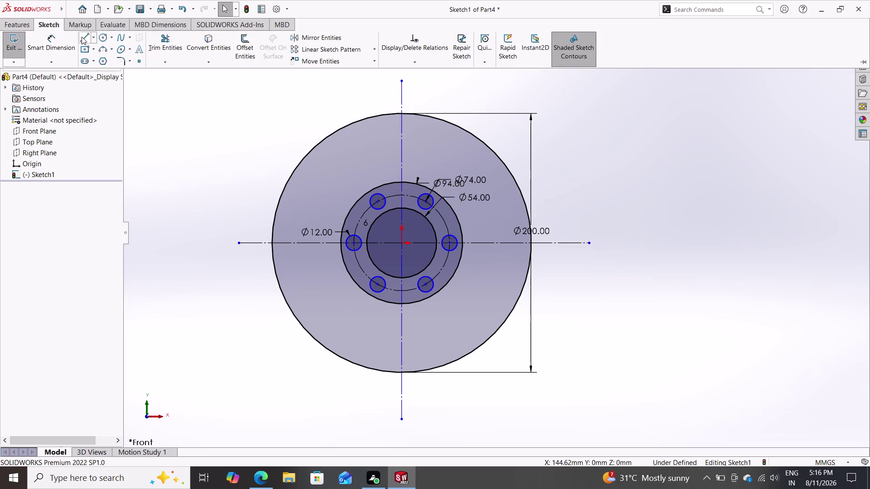
click(402, 245)
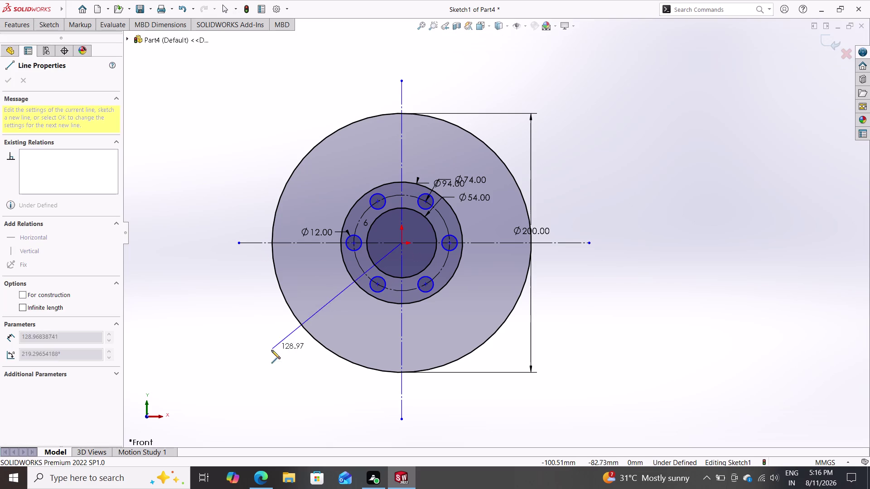
click(283, 368)
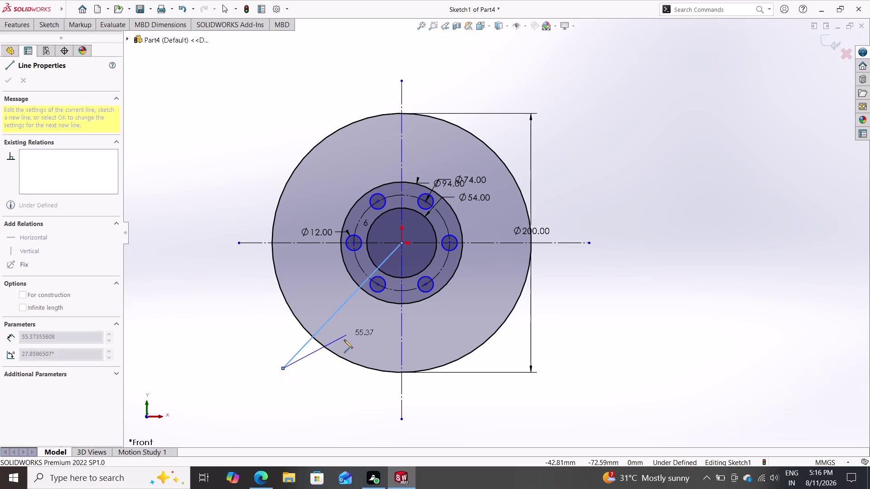
double_click(326, 379)
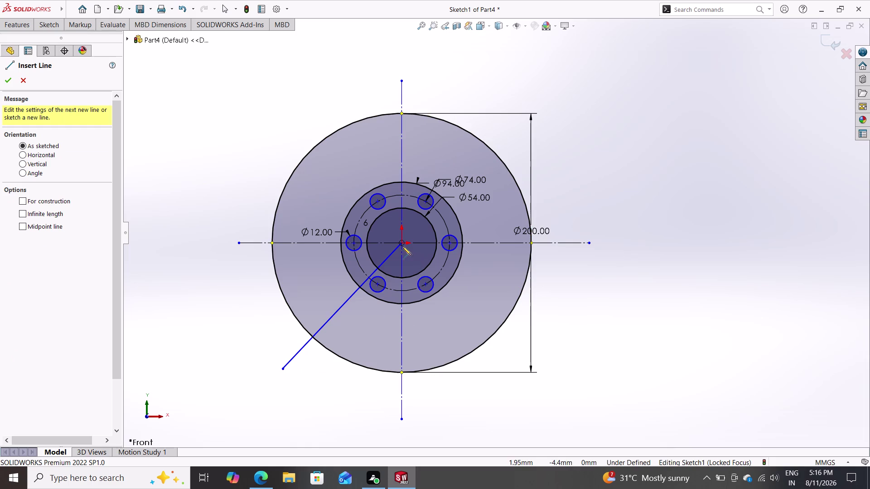
click(401, 243)
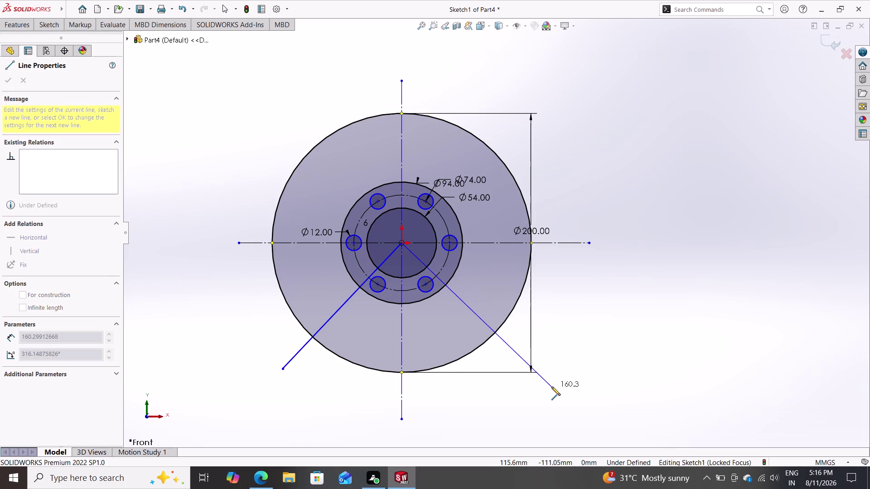
click(551, 386)
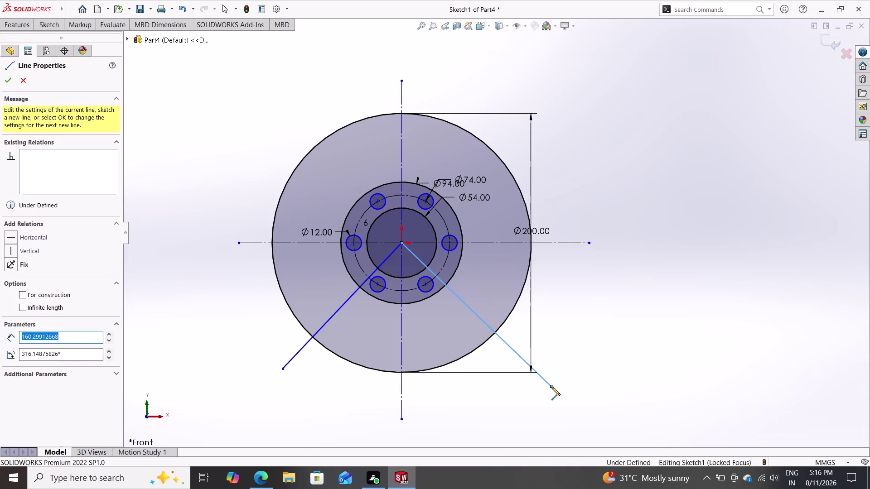
key(Escape)
Add a 30° angle between the lower-left line and vertical centreline, then undo it.
click(52, 28)
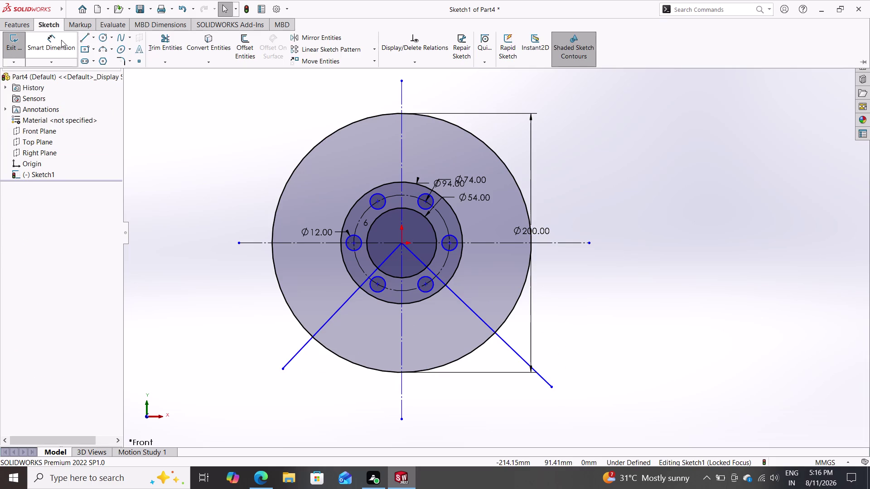
click(60, 40)
click(327, 320)
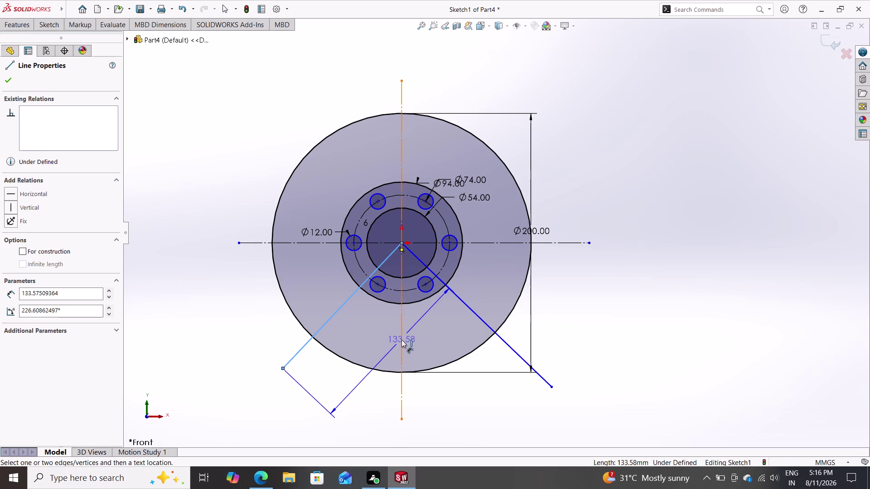
click(401, 339)
click(375, 327)
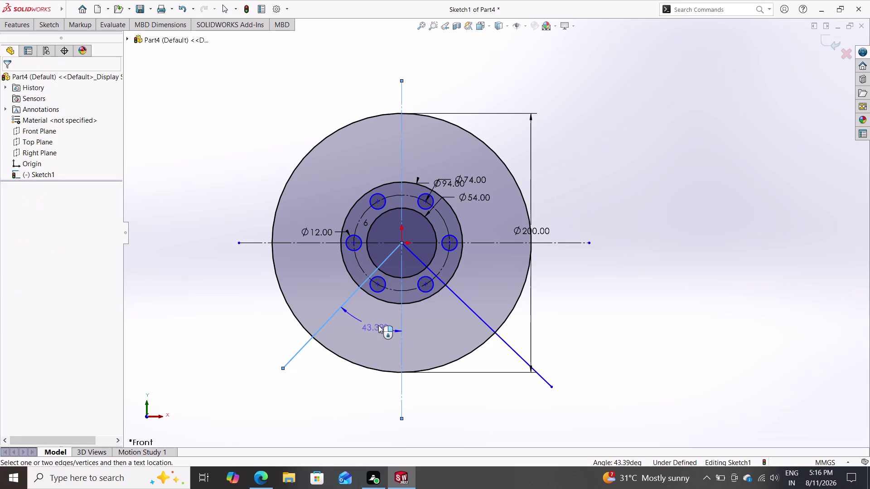
text(30)
key(Return)
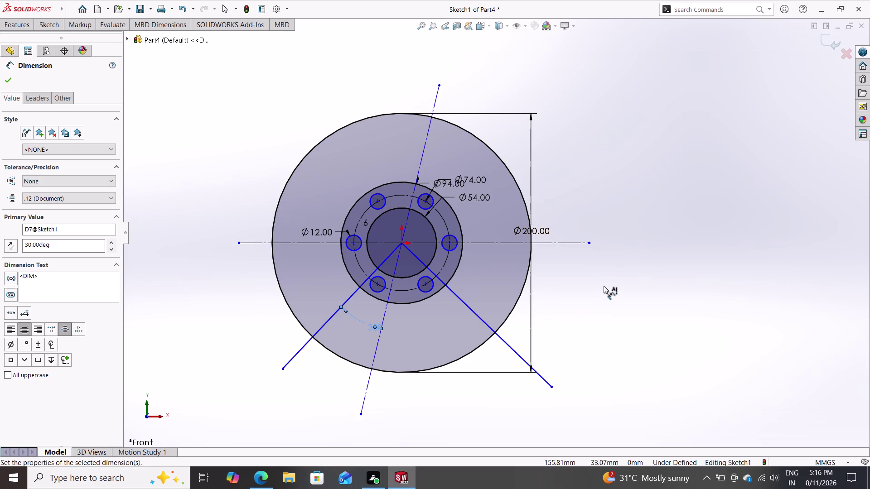
key(ctrl+z)
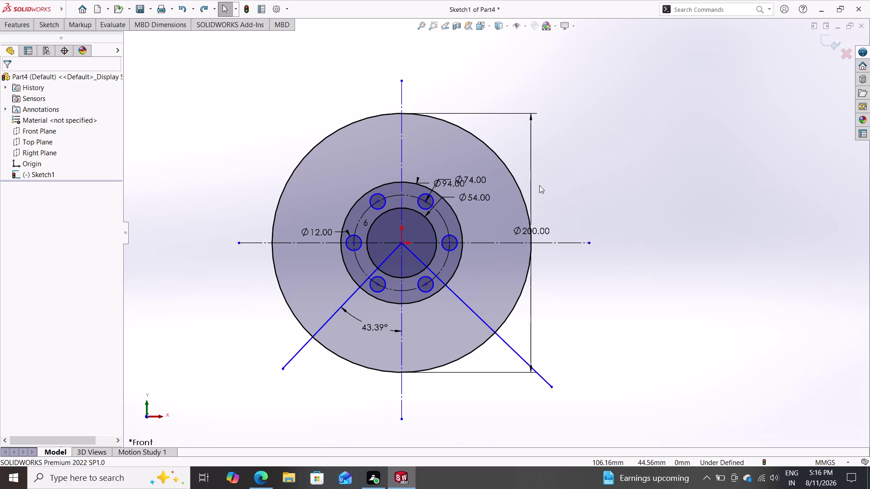
Reposition the lower-left line's bottom endpoint beyond the outer circle.
drag(281, 370, 282, 370)
drag(282, 371, 269, 371)
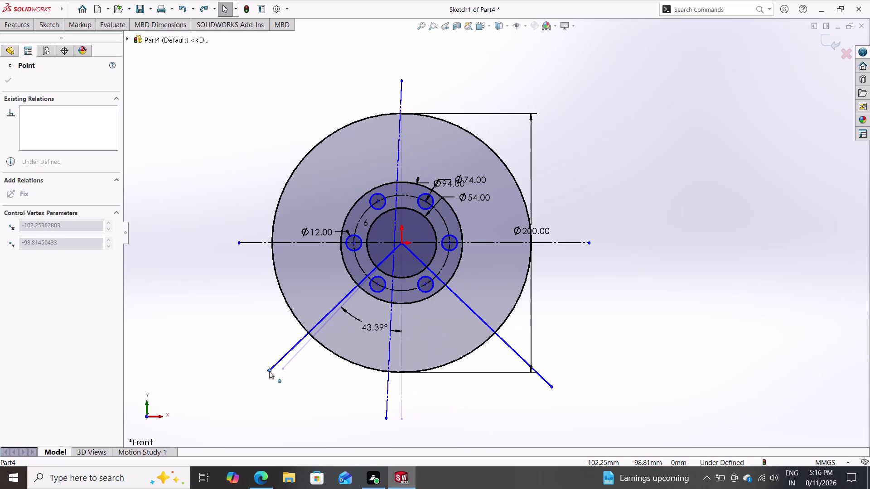
drag(269, 371, 274, 376)
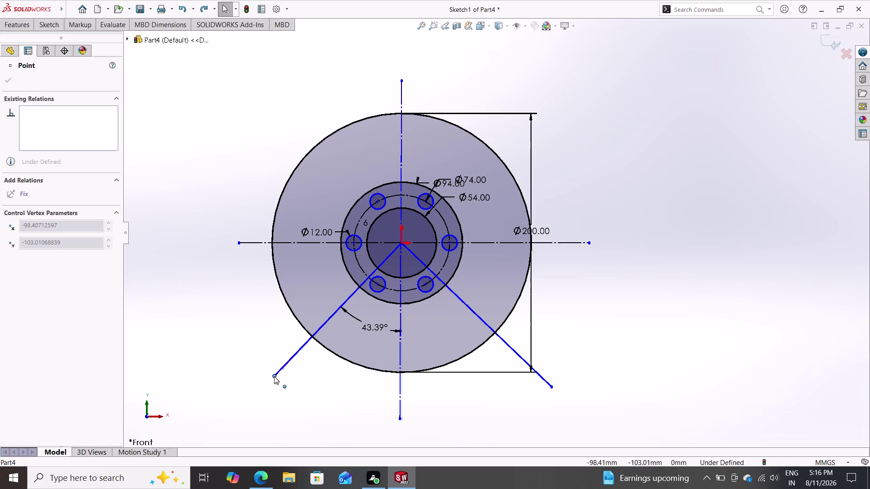
drag(274, 377, 273, 381)
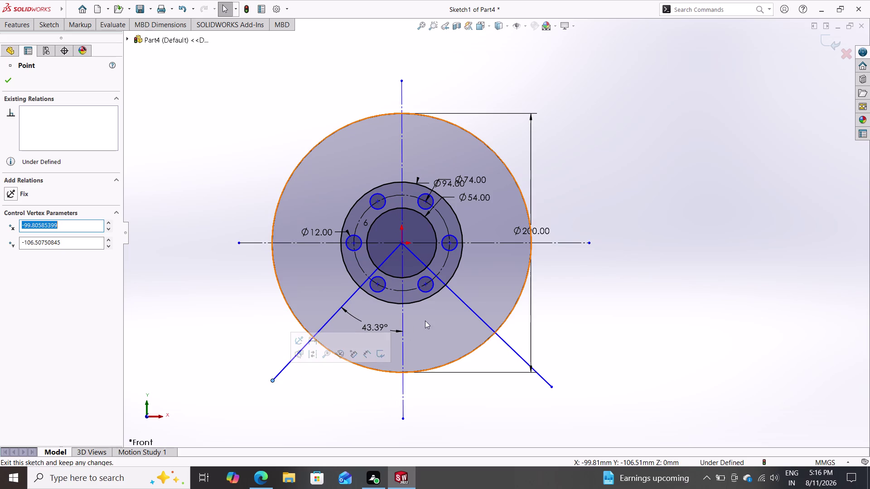
key(Escape)
key(Escape)
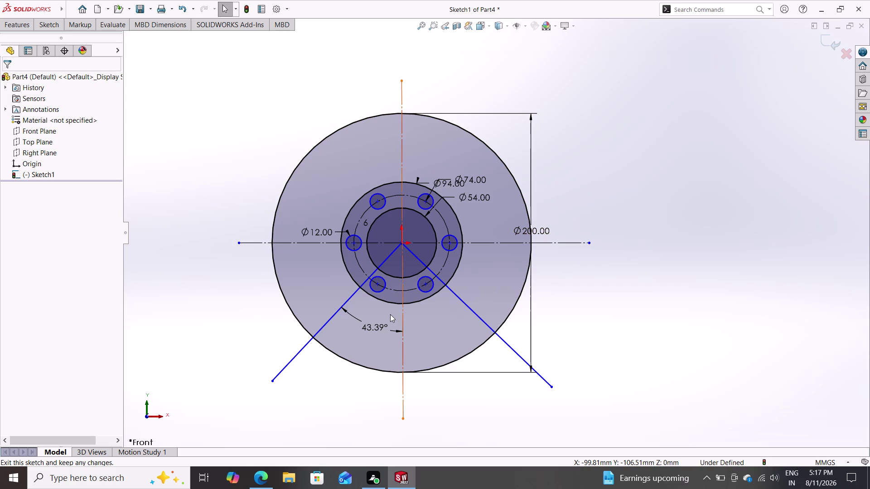
Delete the 43.39° angle dimension.
click(374, 325)
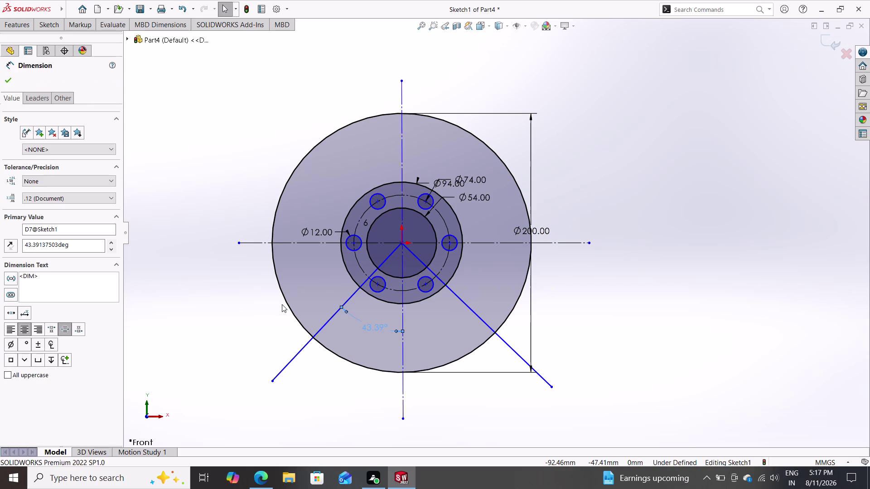
key(Delete)
key(Delete)
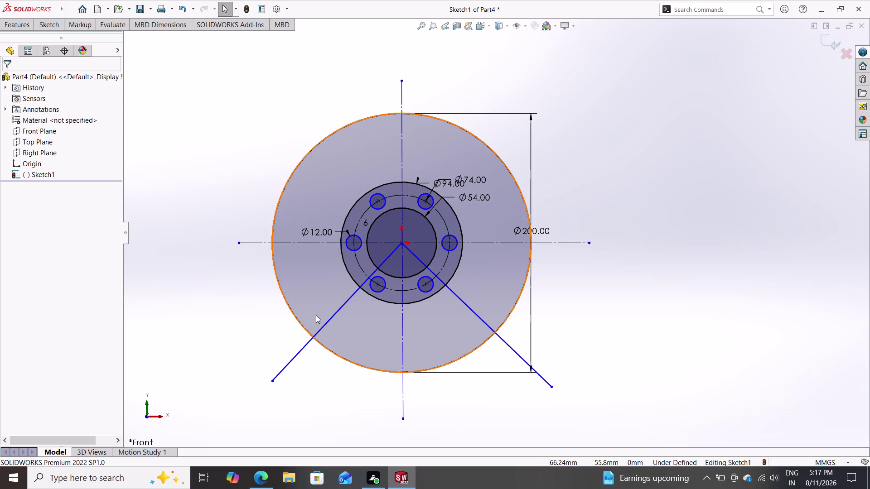
key(Escape)
key(Escape)
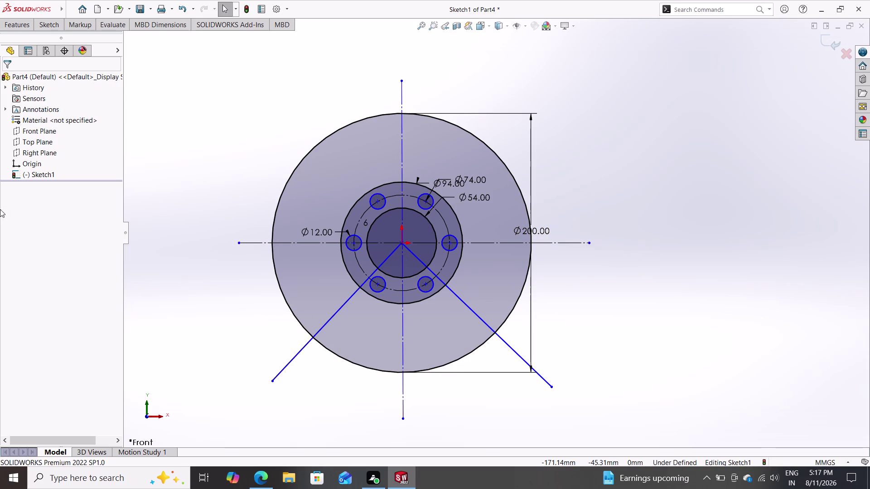
click(49, 27)
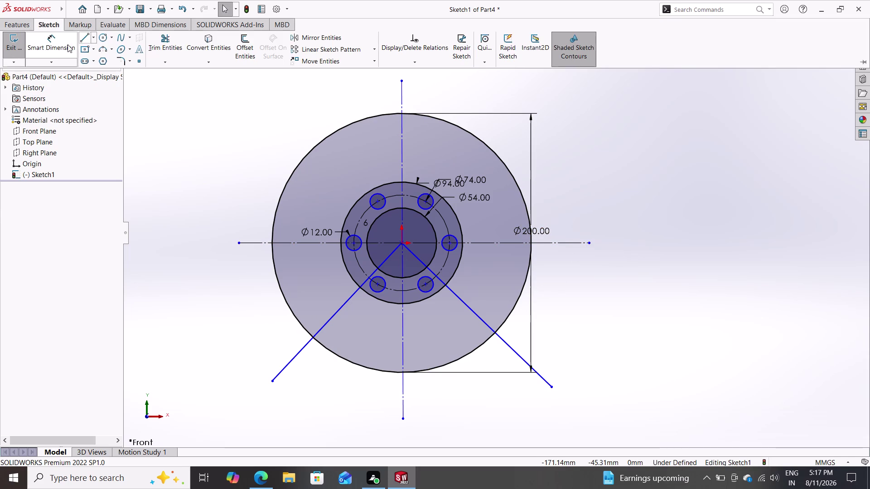
Add an angle dimension between the vertical centreline and the right diagonal line.
click(57, 47)
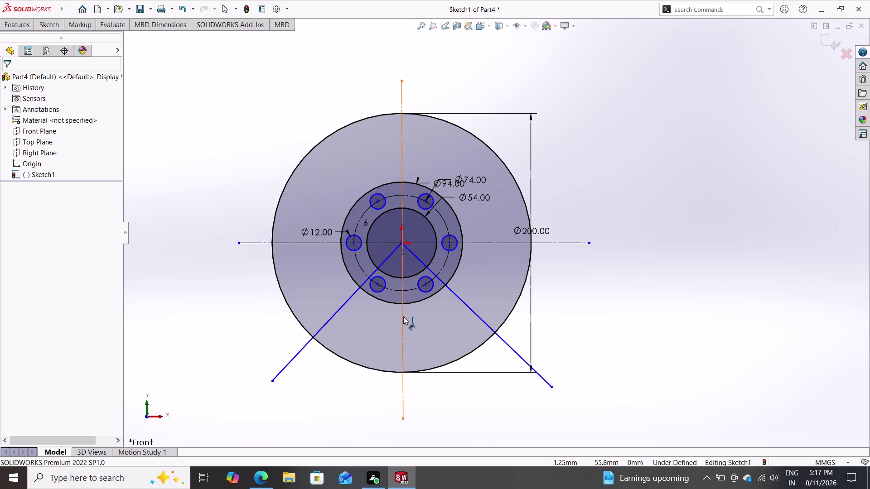
click(404, 324)
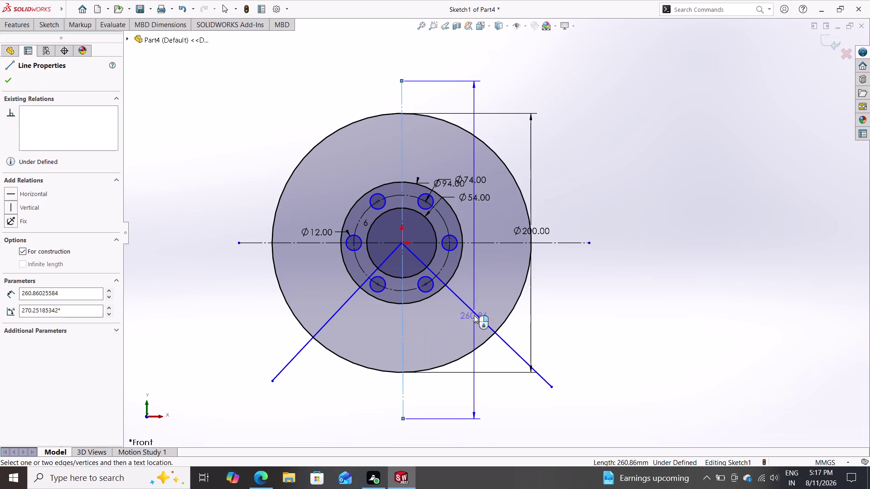
click(479, 315)
click(434, 322)
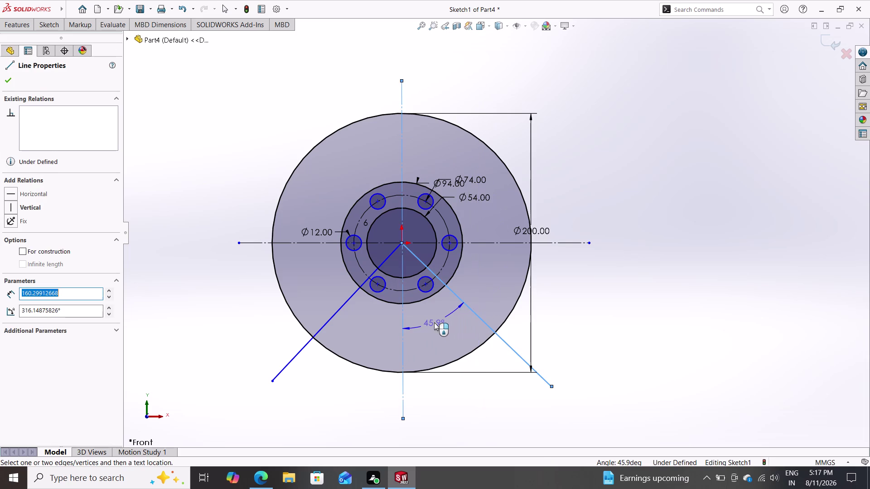
text(30)
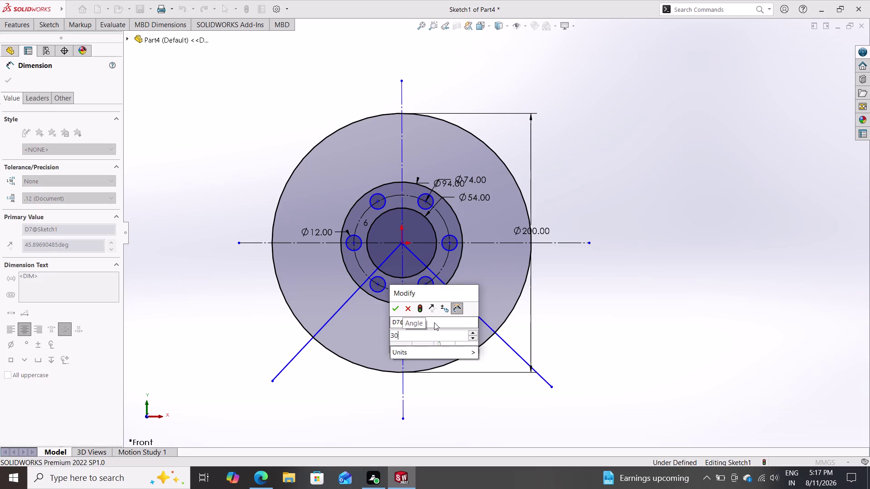
key(Return)
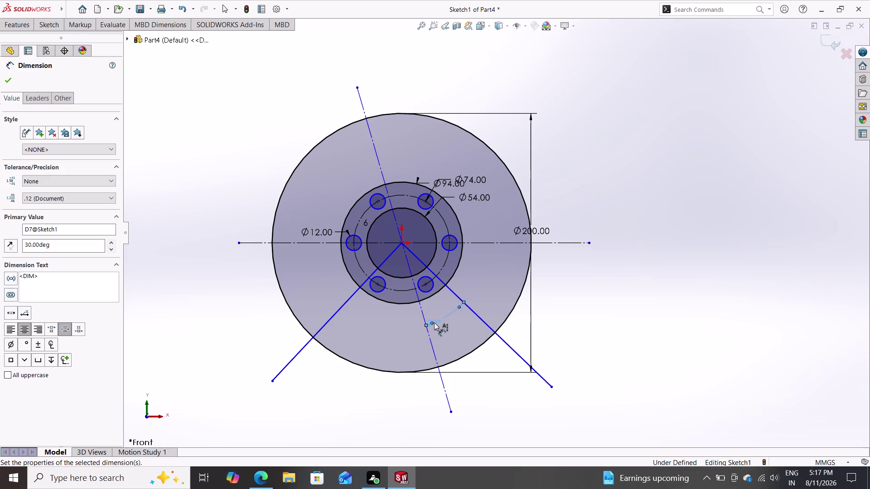
Undo the centreline tilt and give the vertical centreline a Vertical relation.
key(ctrl+z)
key(Escape)
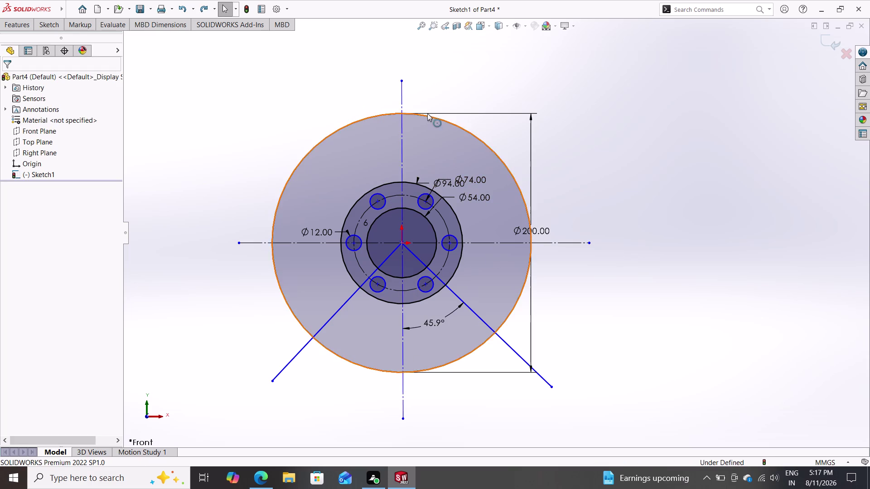
click(401, 96)
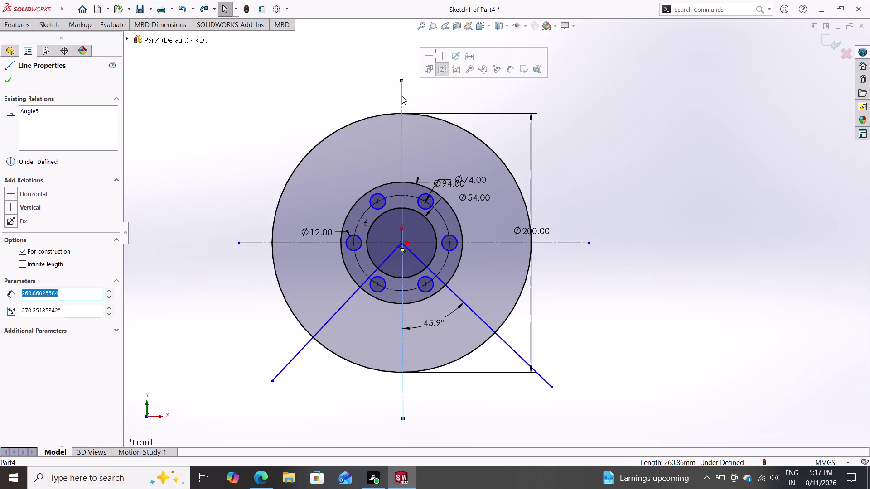
click(40, 207)
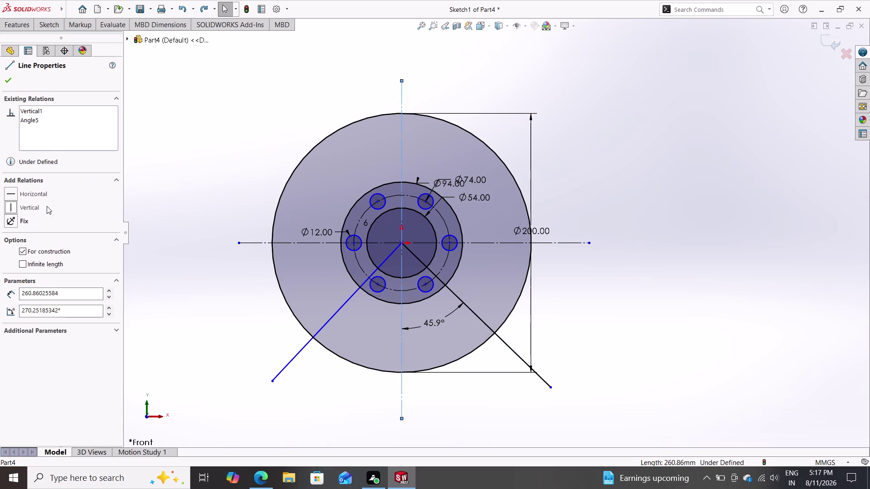
key(Escape)
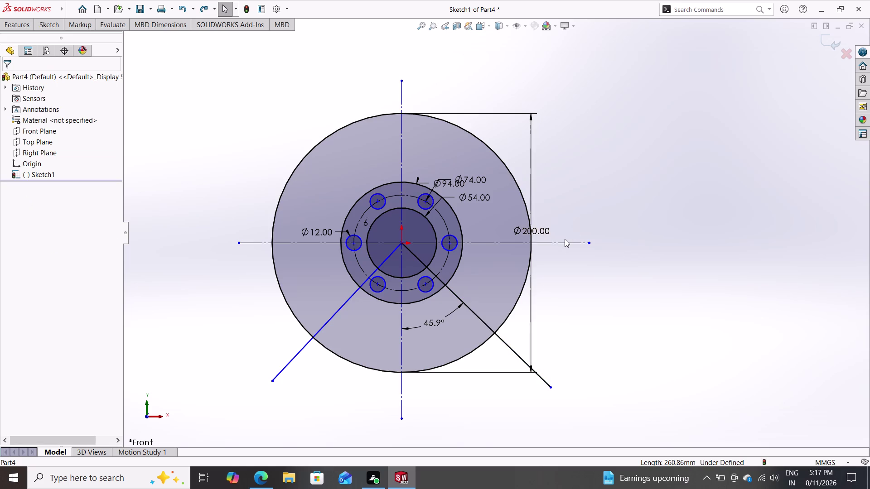
click(565, 242)
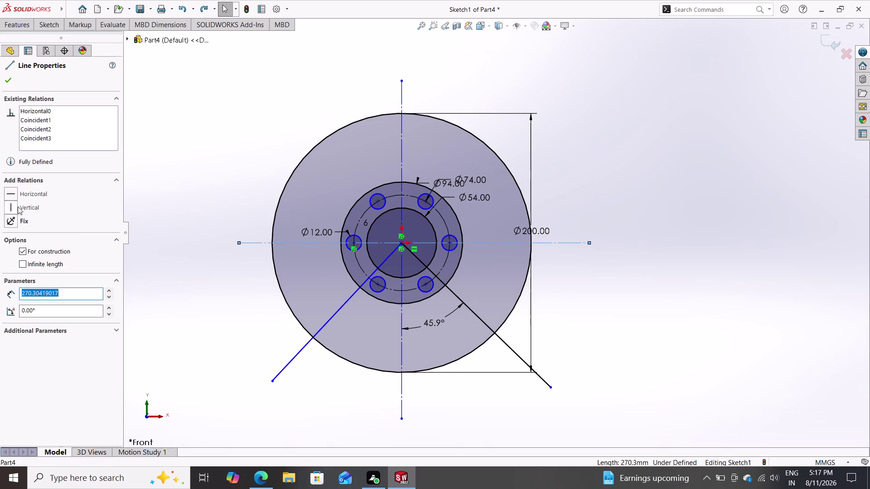
click(33, 190)
key(Escape)
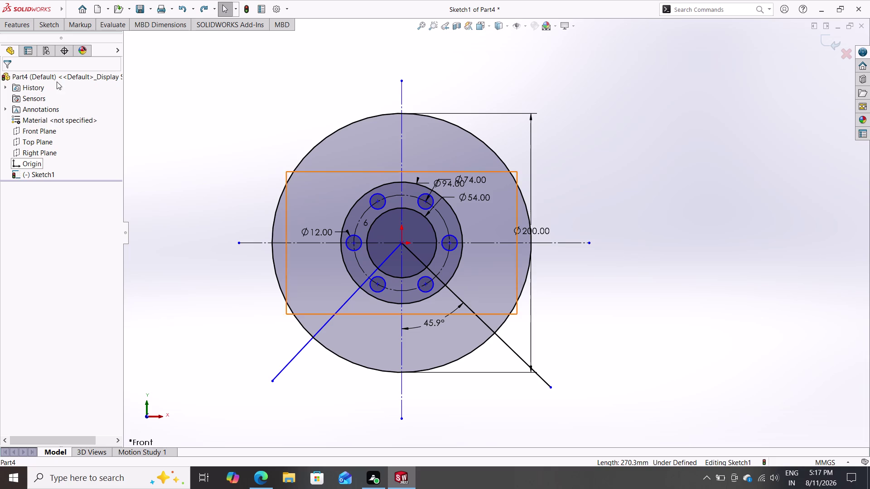
click(54, 28)
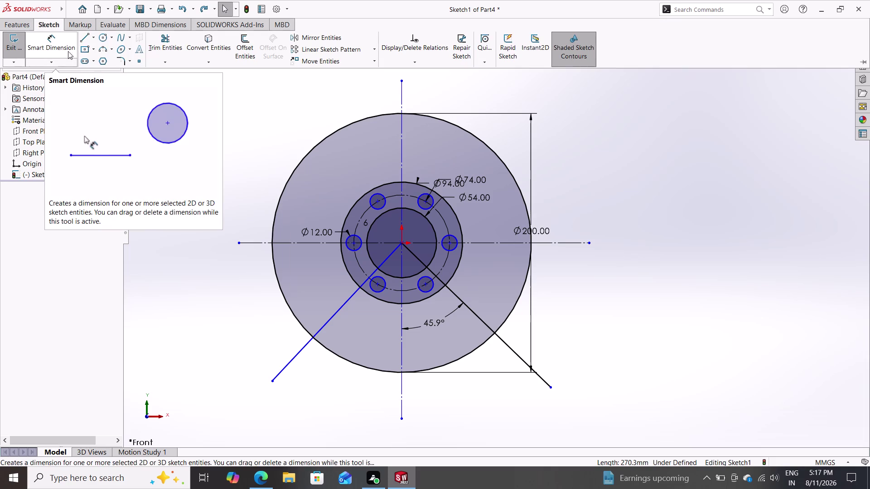
Dimension the left diagonal line at 30° from the vertical centreline.
click(65, 50)
click(324, 323)
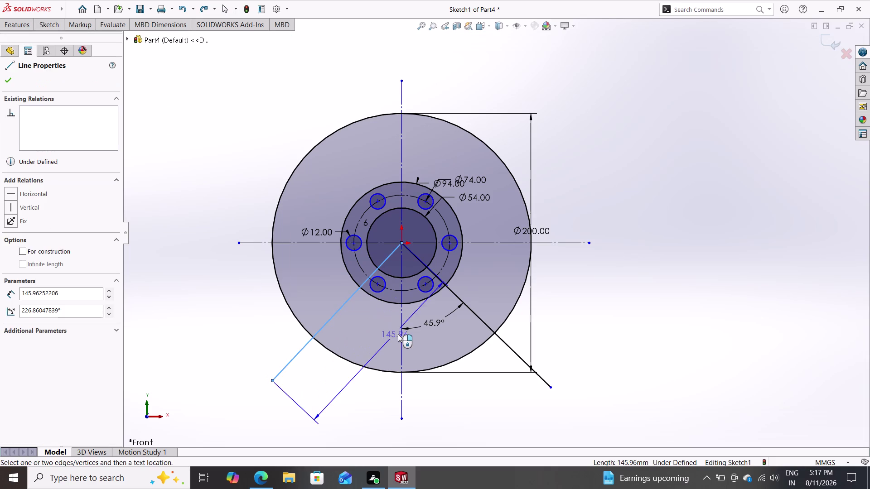
click(401, 336)
click(362, 328)
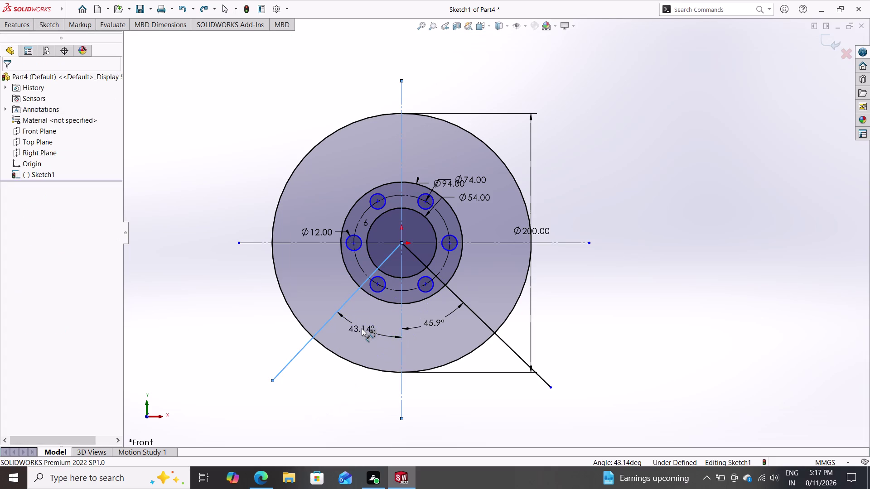
text(30)
key(Return)
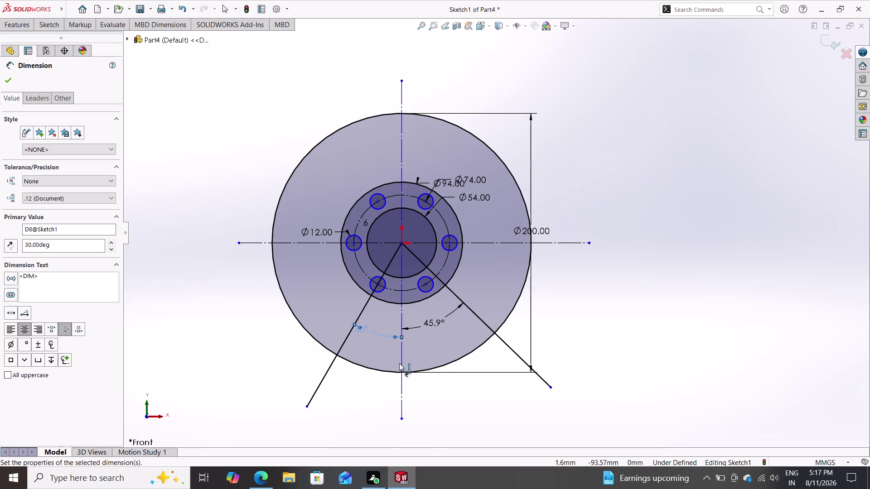
Change the right line's 45.9° angle dimension to 30°.
click(482, 320)
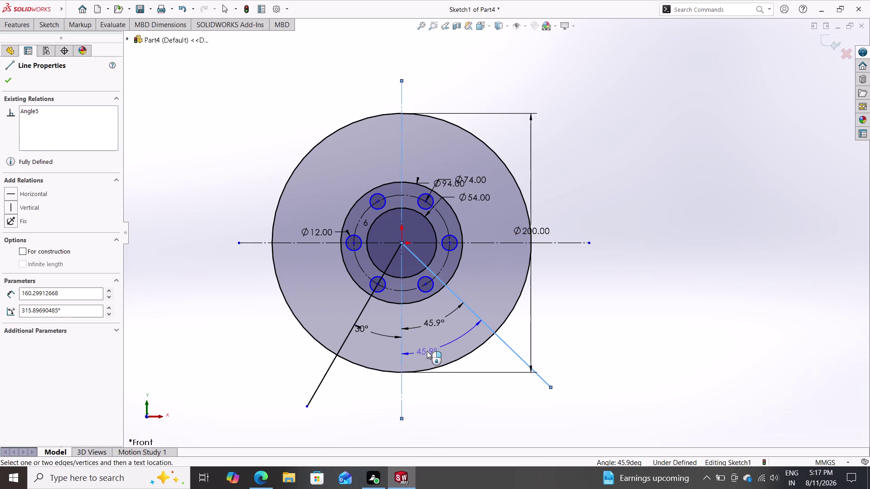
click(432, 344)
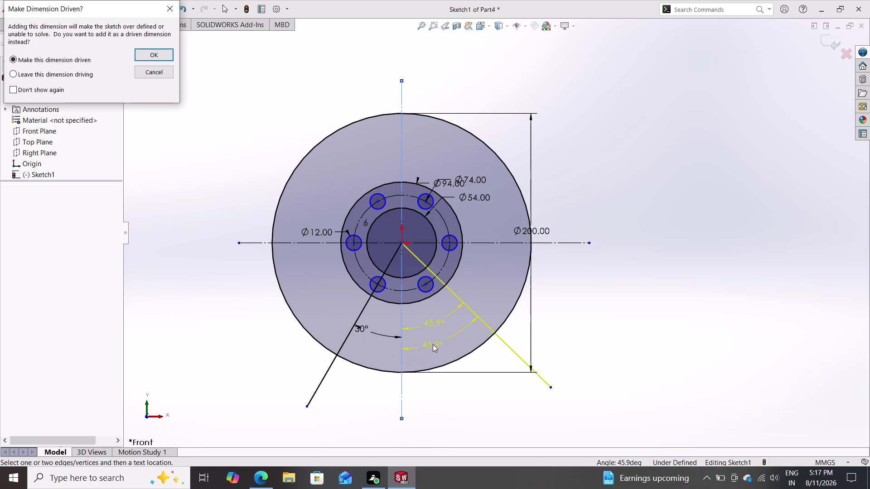
click(147, 74)
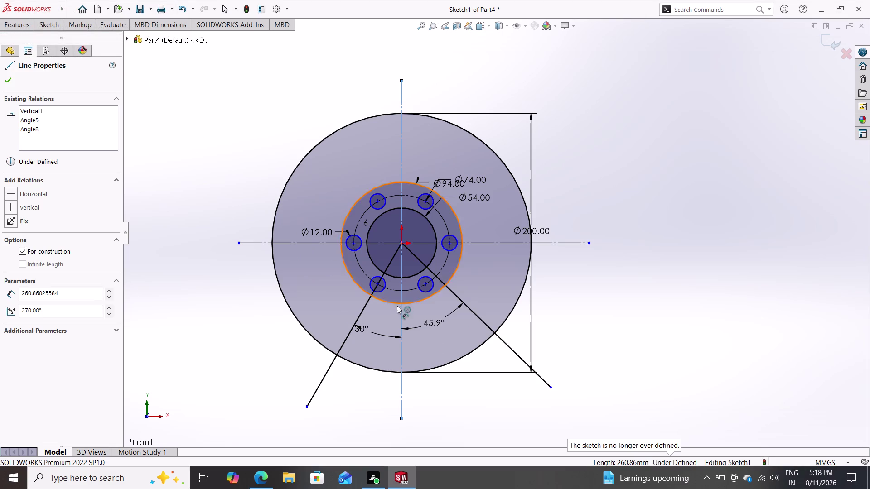
double_click(436, 325)
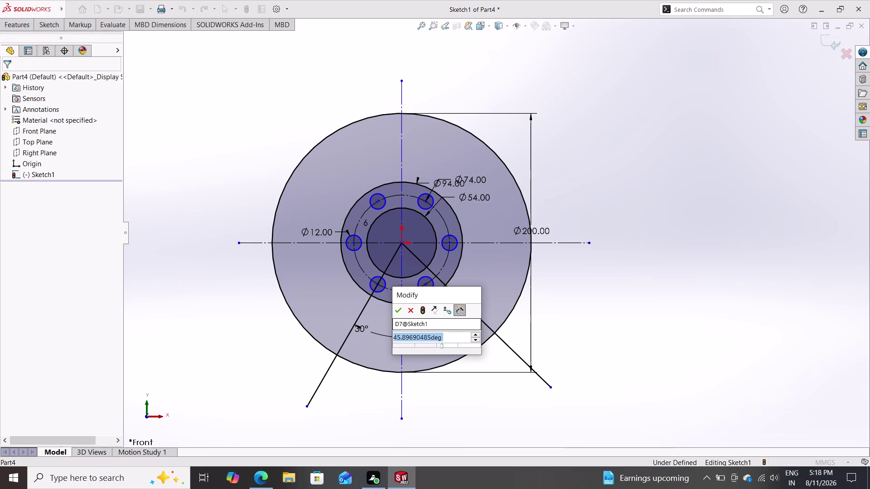
text(30)
key(Return)
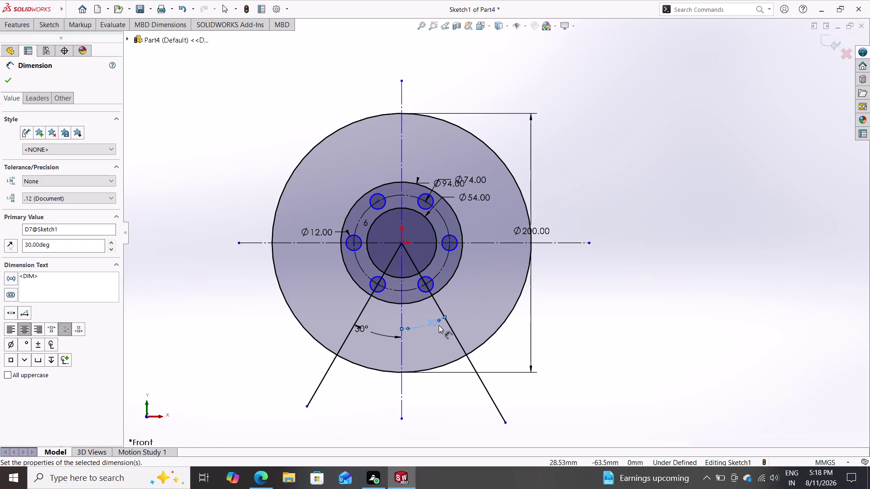
key(Escape)
Reposition the two 30° angle dimension labels.
scroll(down, 3)
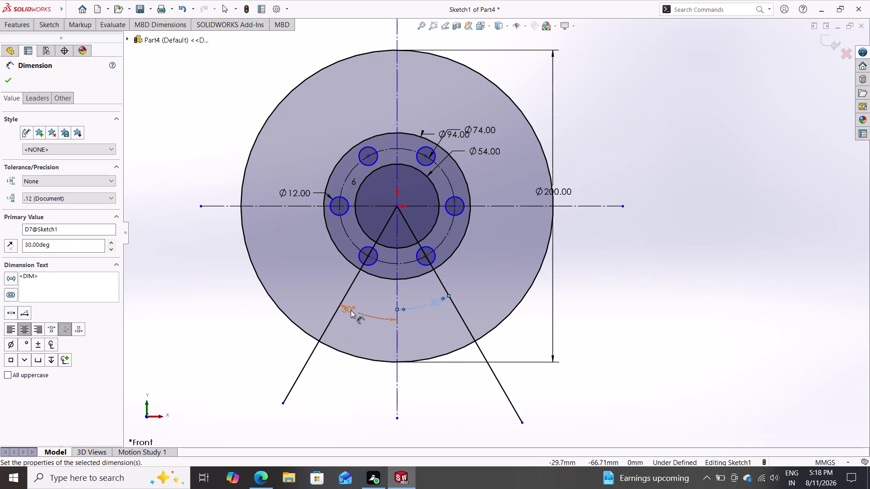
drag(349, 310, 372, 320)
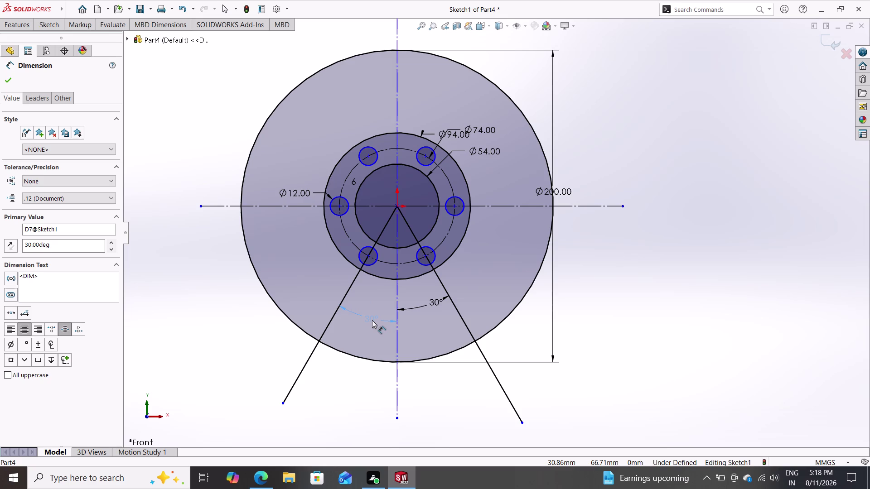
drag(372, 320, 372, 306)
key(Escape)
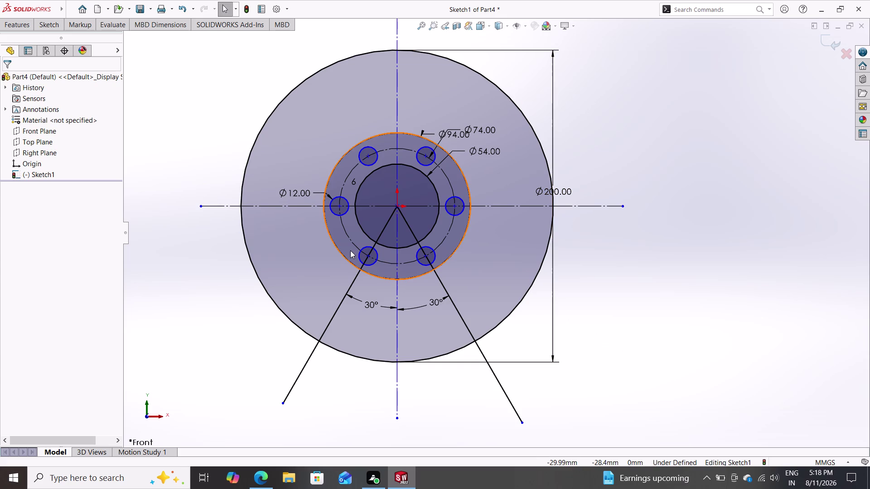
Trim the four outer portions of the Ø200 circle, keeping the arc between the 30° lines.
click(44, 26)
click(164, 40)
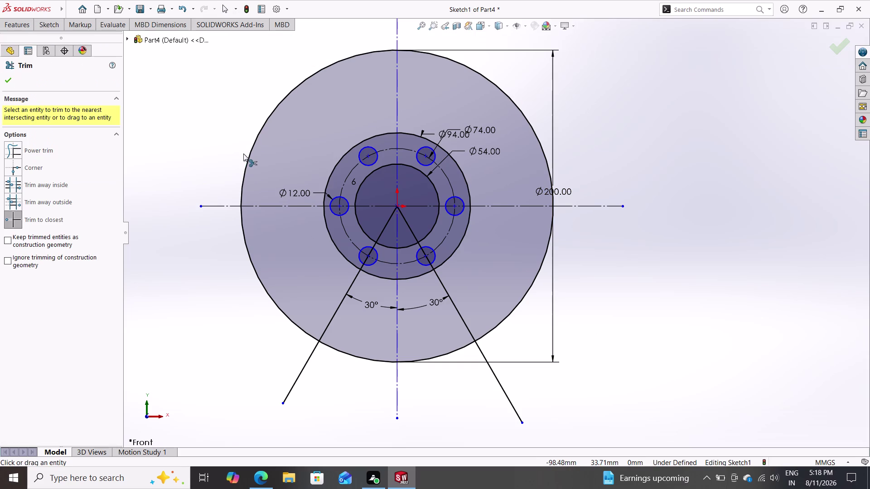
click(247, 155)
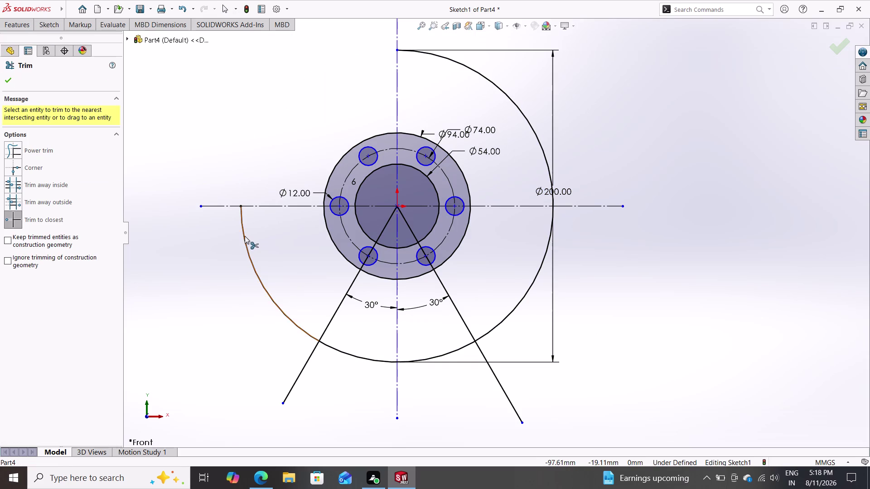
click(244, 236)
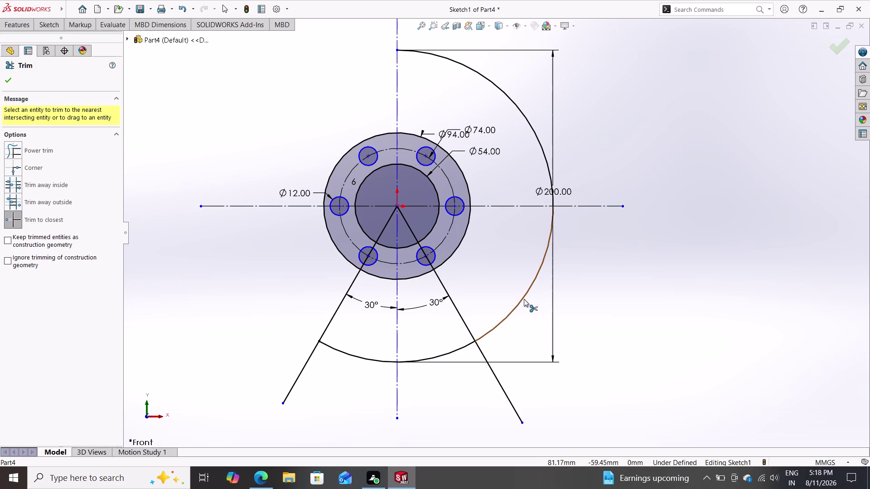
click(522, 299)
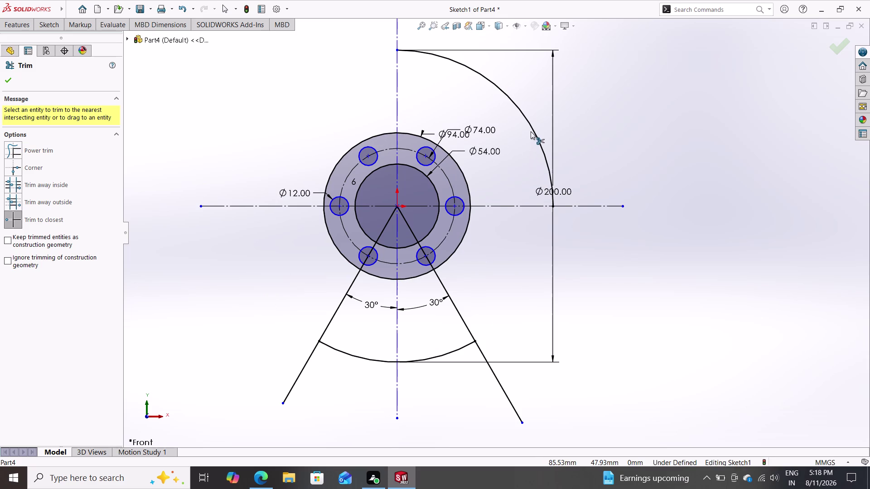
click(532, 129)
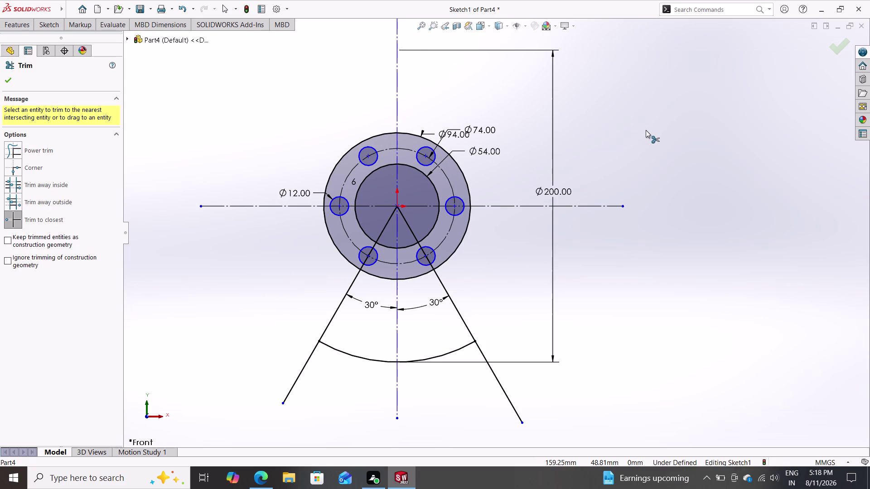
key(Escape)
key(Escape)
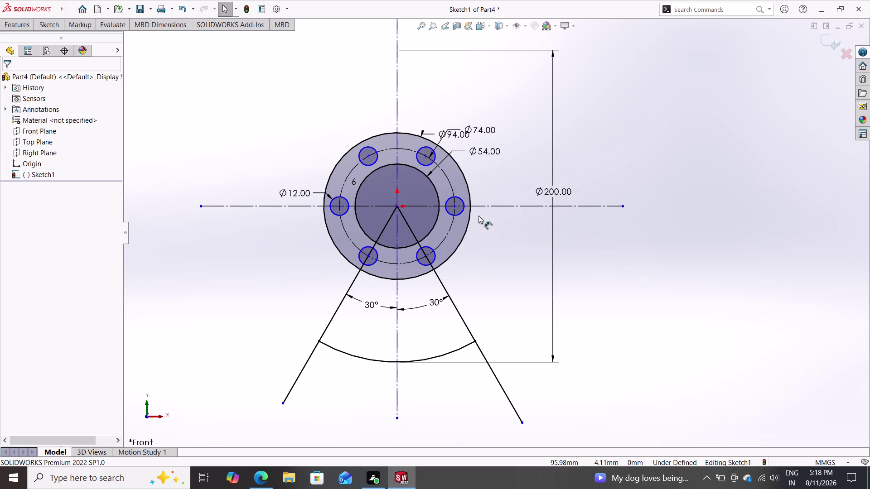
click(463, 346)
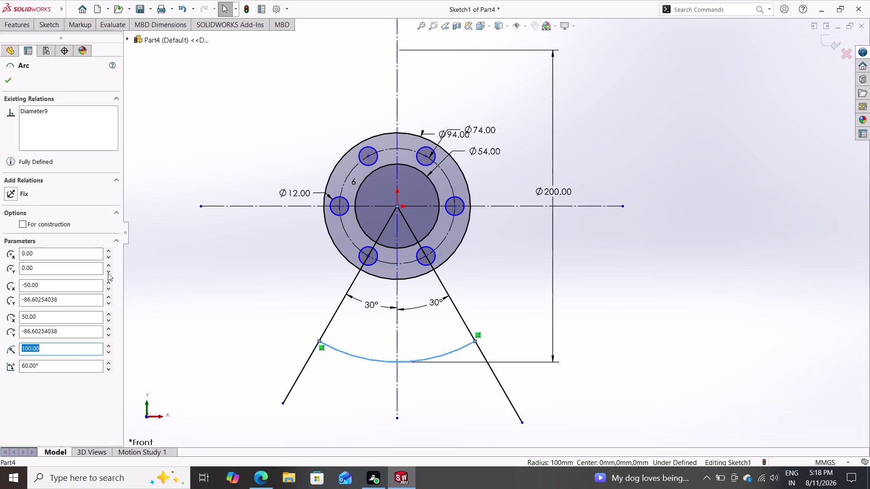
Make the 60° bottom arc between the diagonal lines construction geometry.
click(24, 222)
key(Escape)
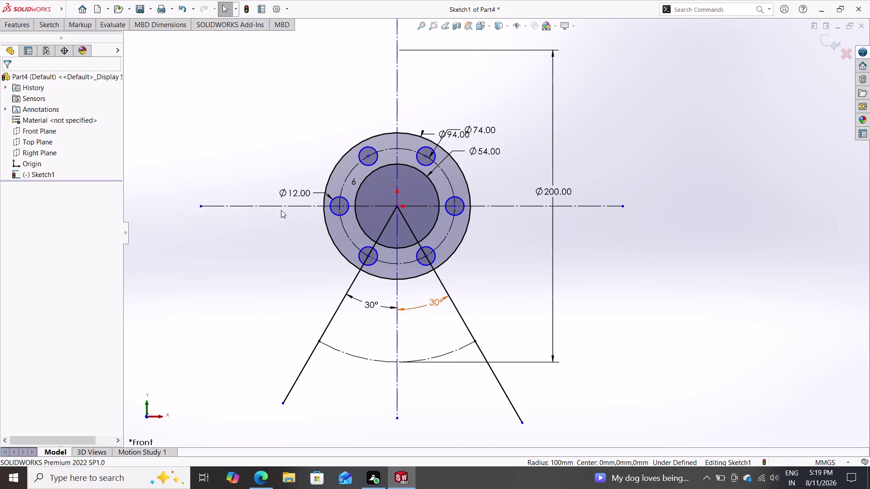
click(47, 25)
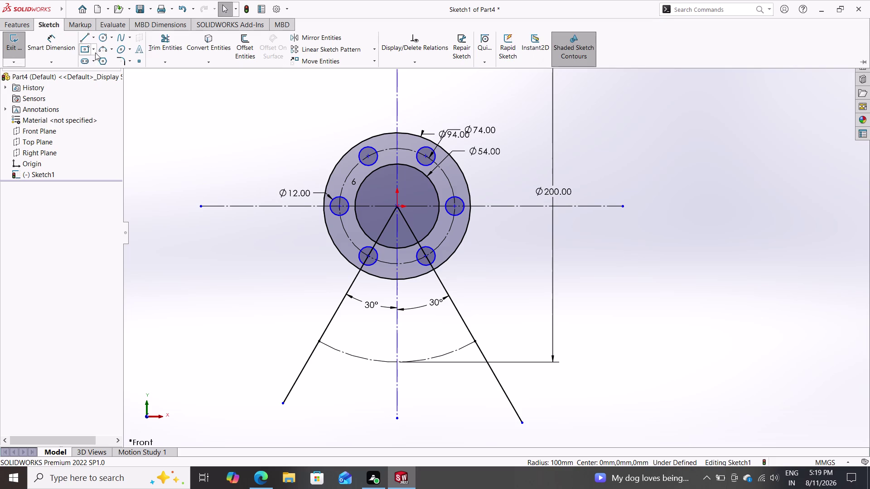
click(102, 42)
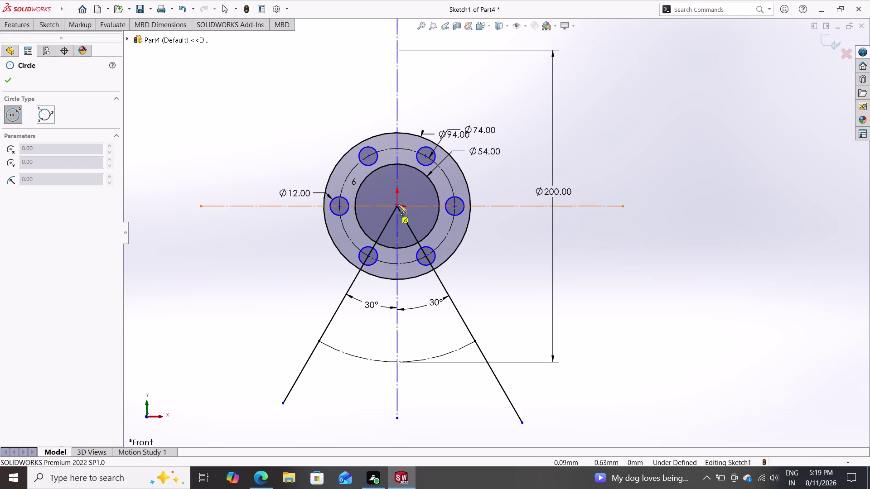
Draw two circles centred on the origin, roughly 181 and 282 mm across.
click(397, 207)
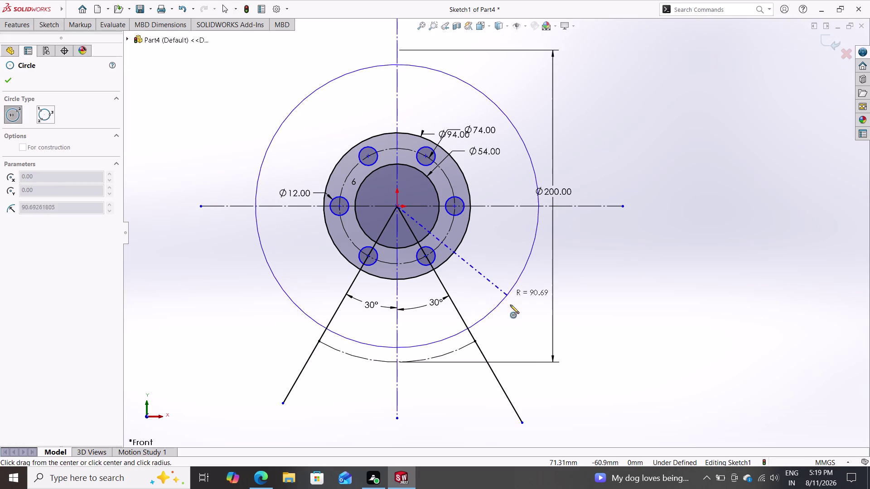
double_click(503, 300)
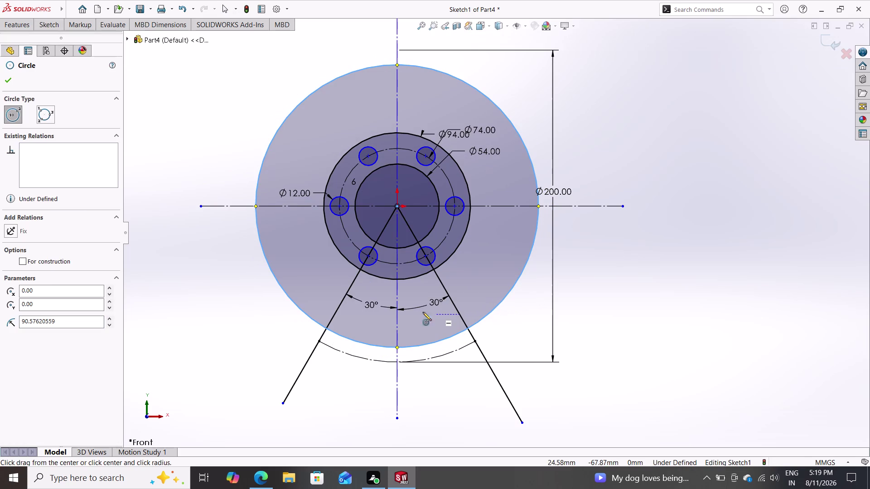
click(397, 206)
click(591, 308)
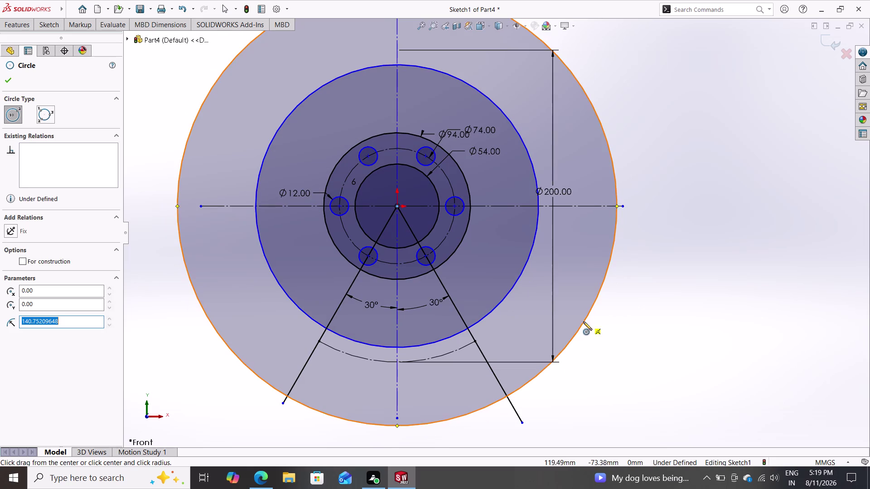
key(Escape)
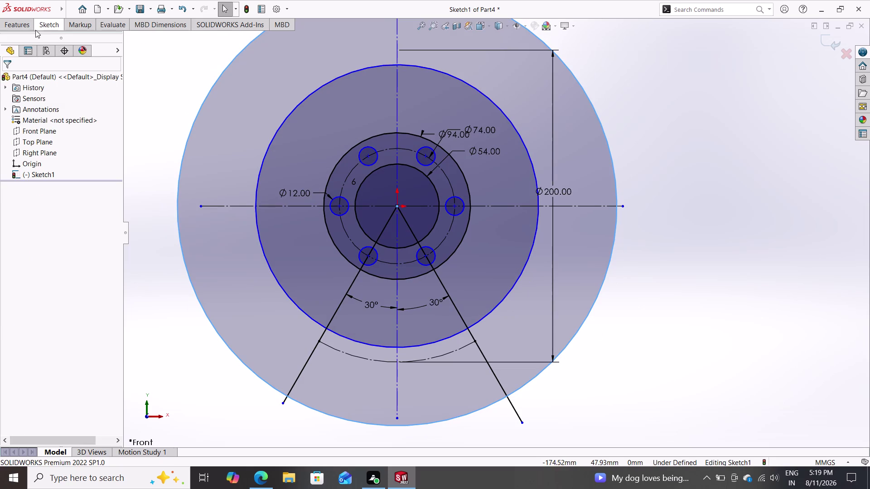
click(42, 26)
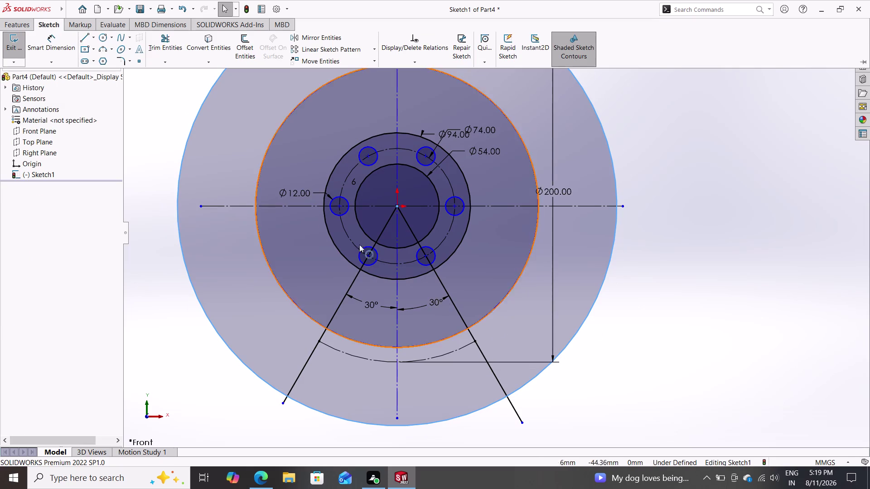
Dimension the smaller new circle, correcting its diameter to 200-12 = 188 mm.
click(47, 42)
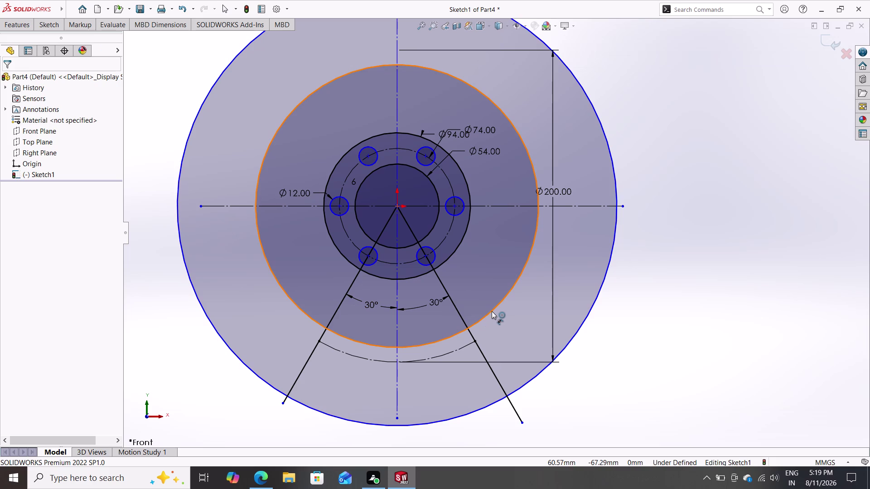
click(492, 311)
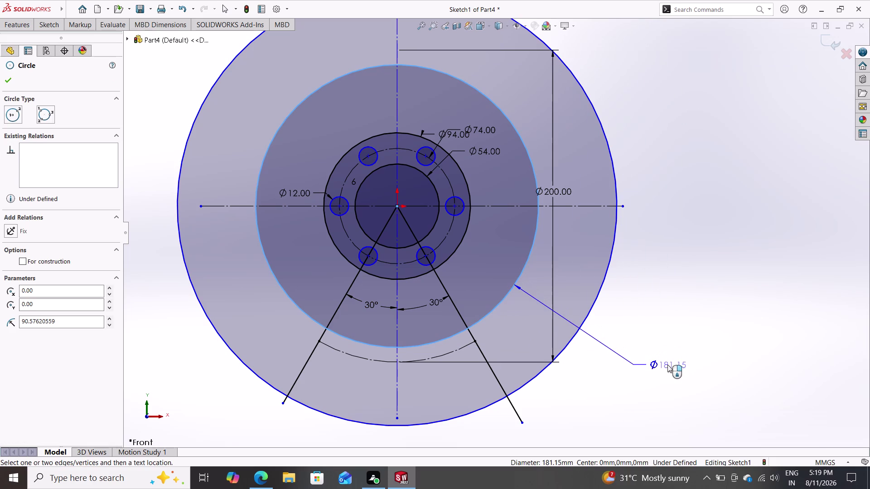
click(661, 375)
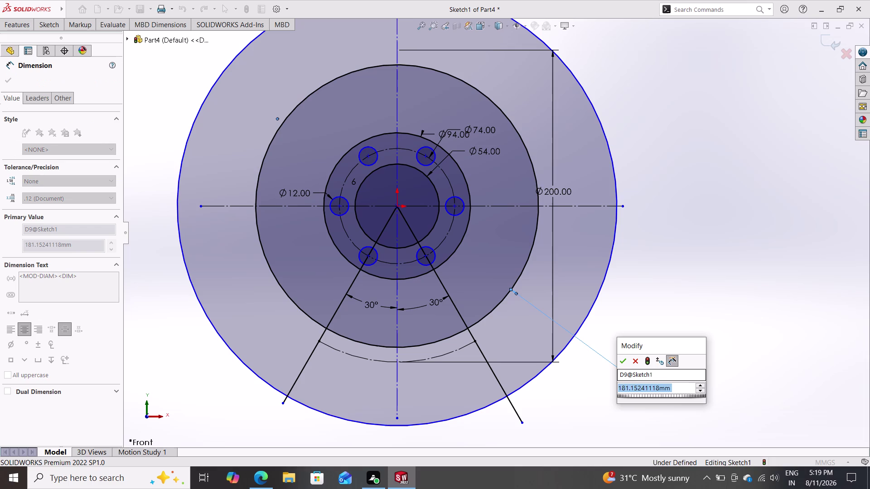
text(100-1)
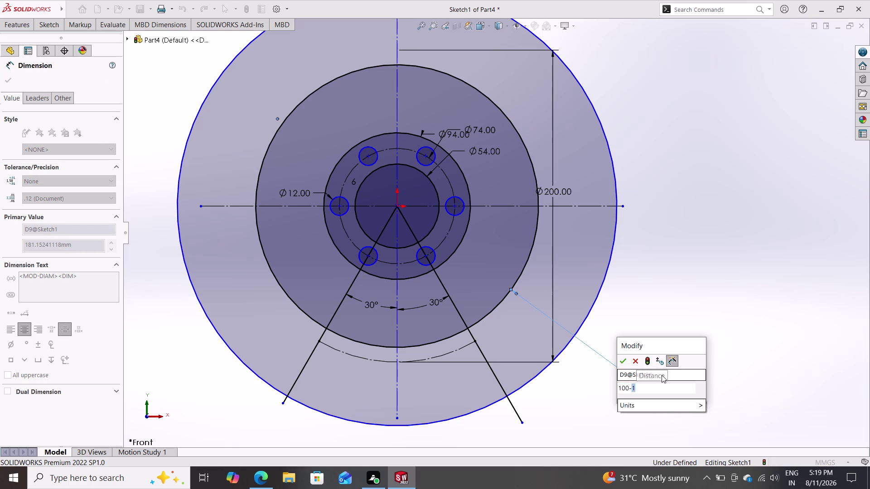
text(2)
key(Return)
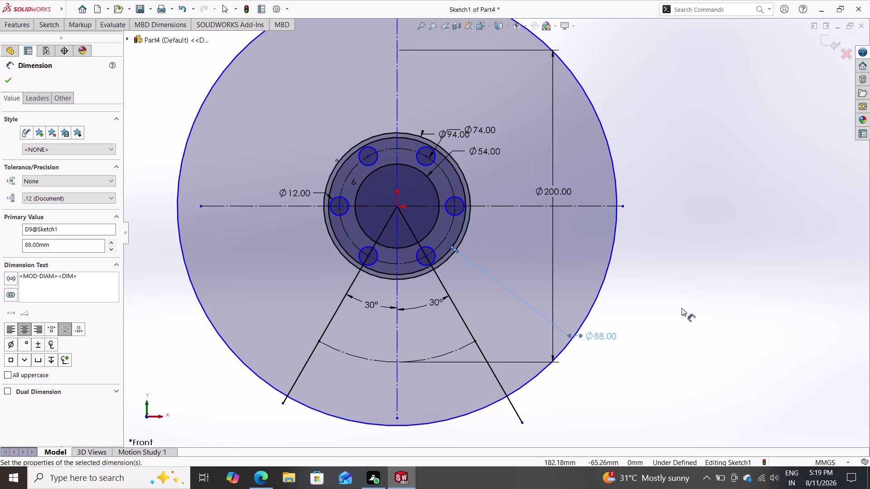
key(ctrl+z)
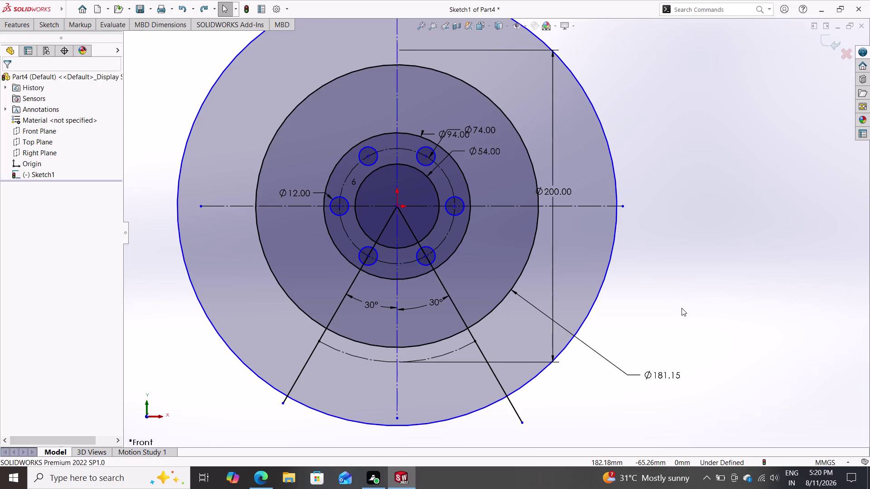
double_click(667, 375)
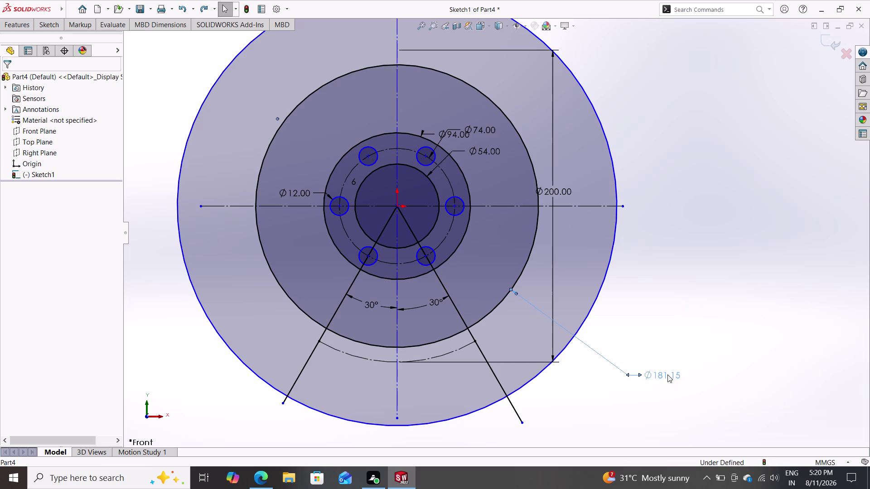
text(200)
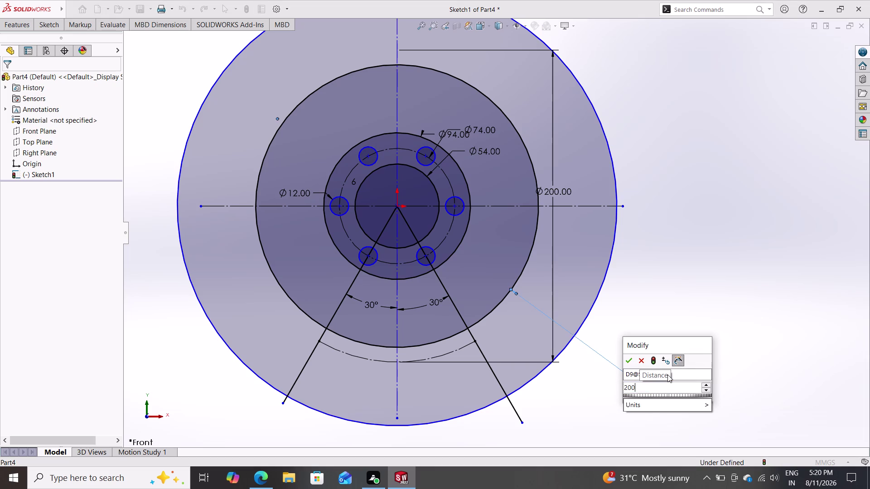
text(-12)
key(Return)
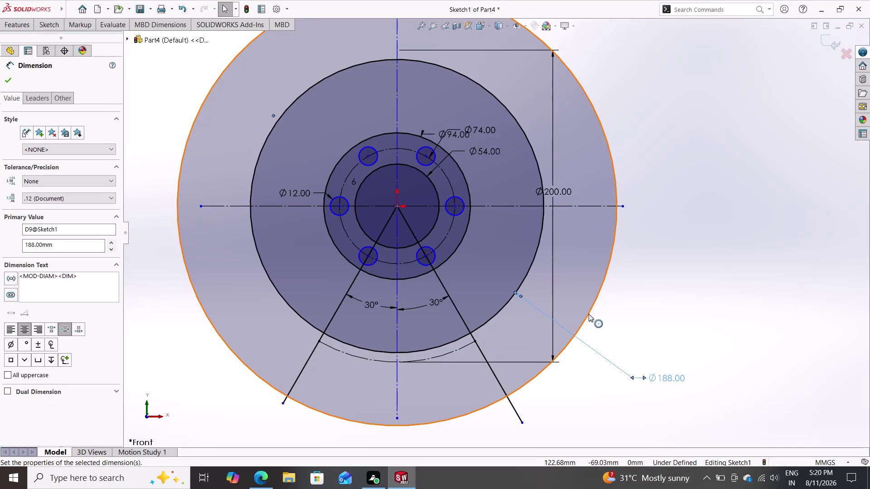
click(41, 27)
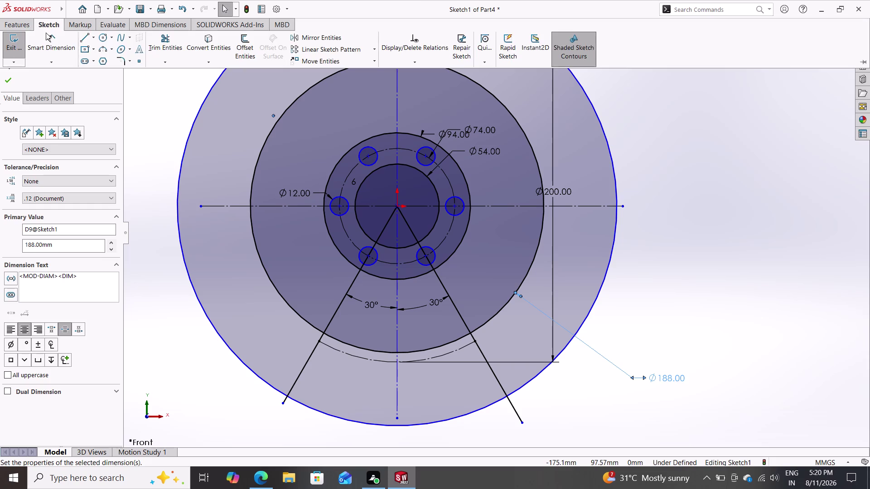
click(55, 47)
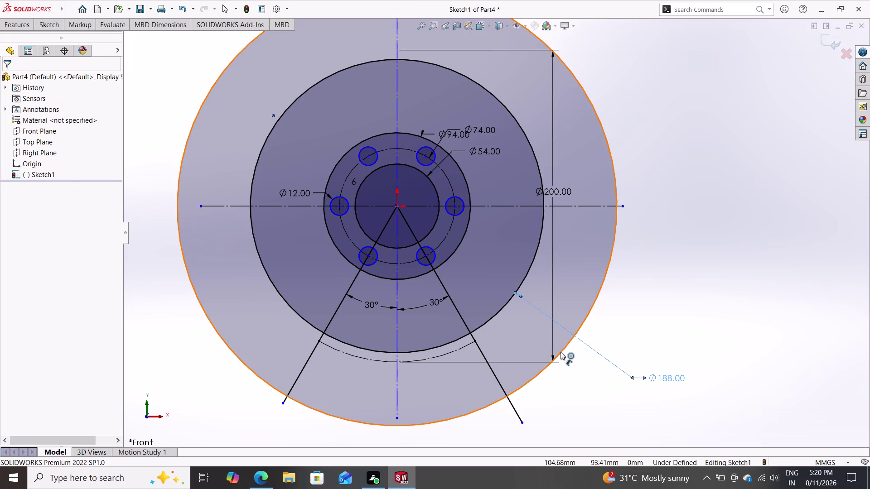
click(560, 352)
click(580, 390)
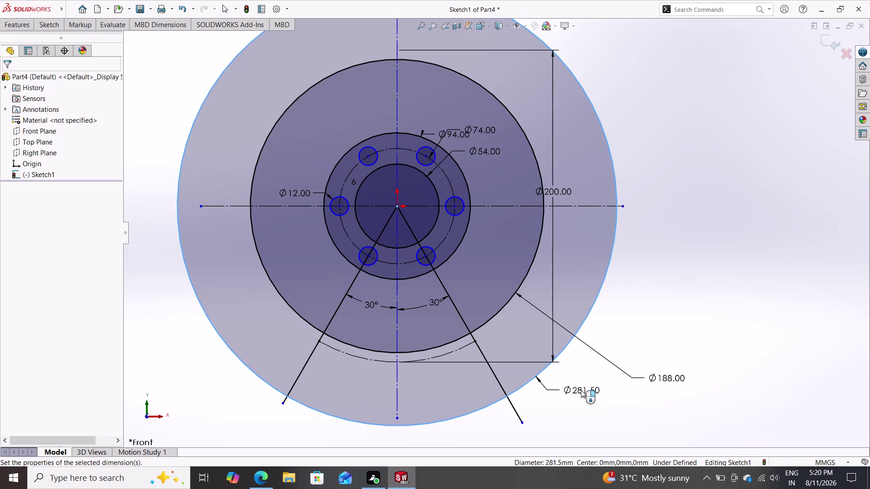
text(200+1)
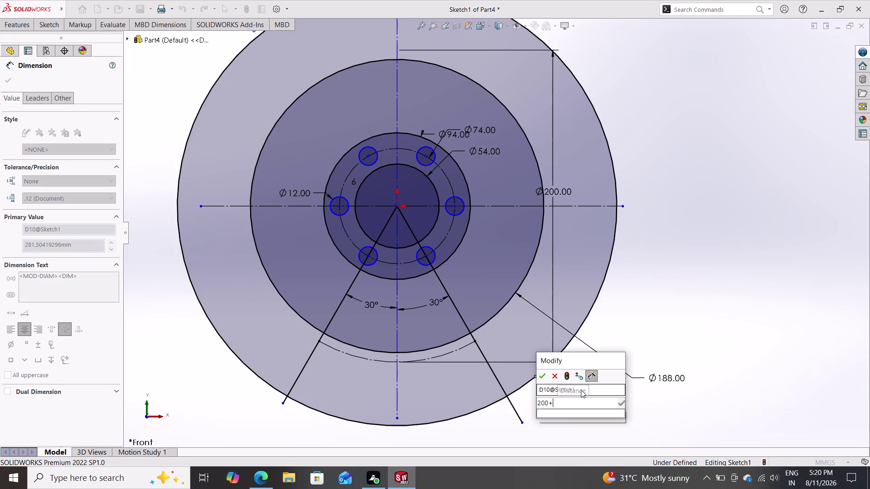
text(2)
key(Return)
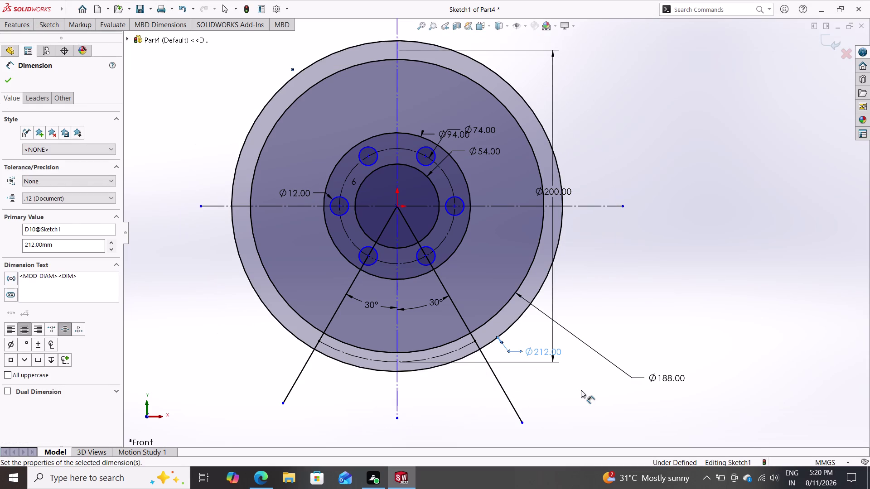
key(Escape)
key(grave)
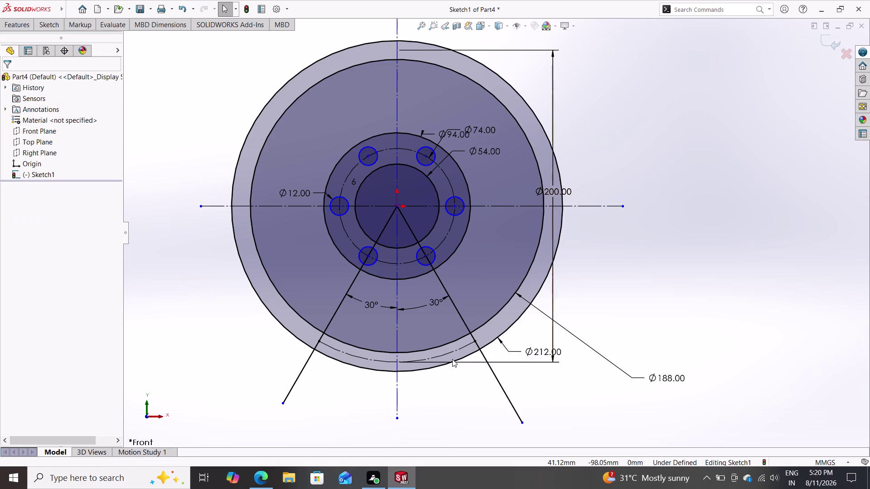
scroll(up, 3)
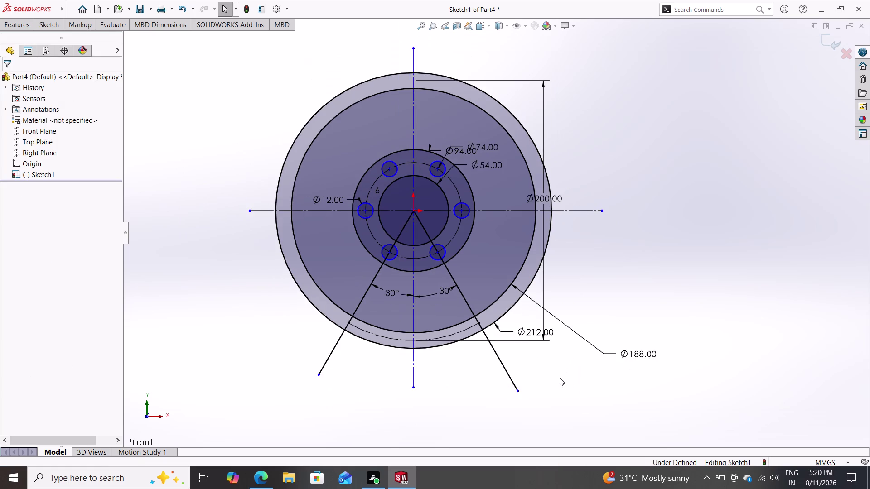
scroll(down, 3)
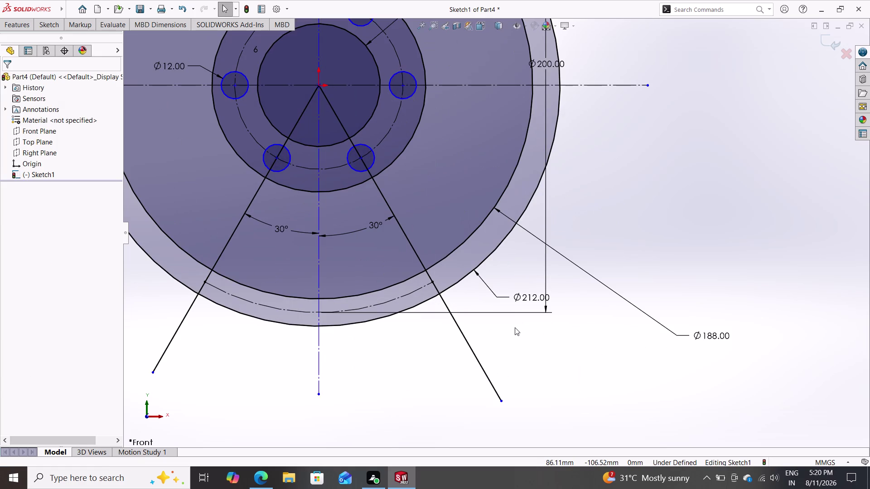
middle_drag(514, 327, 540, 385)
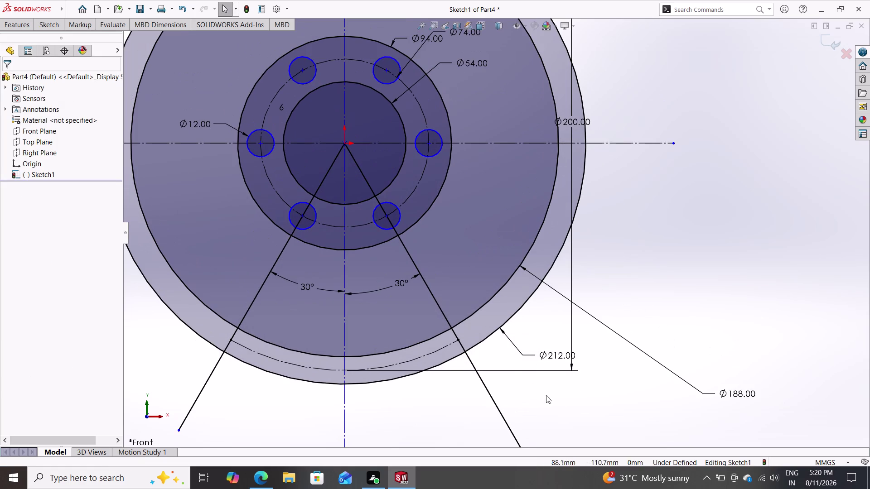
click(42, 22)
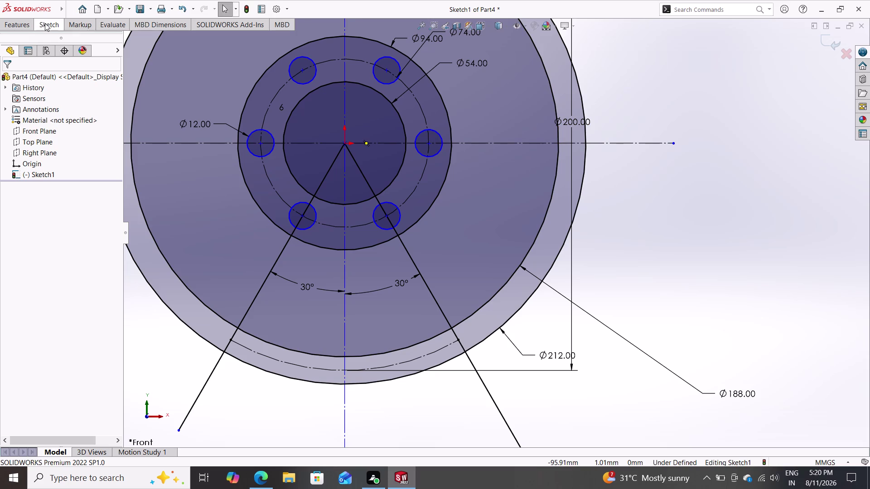
Start a stray circle and undo it, then select the Ø200.00 dimension.
click(100, 36)
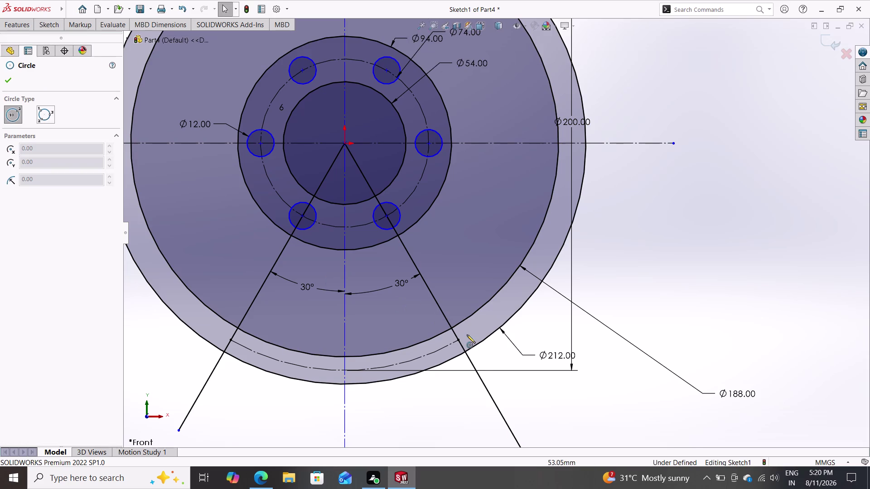
click(458, 339)
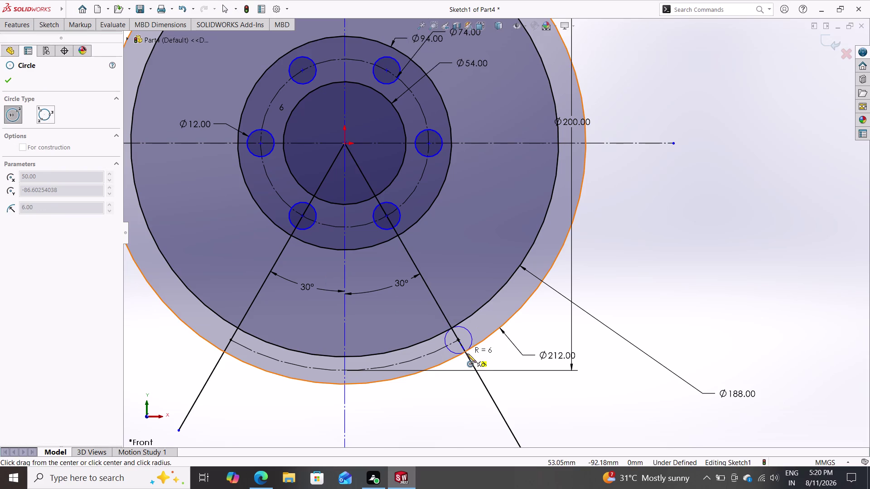
key(ctrl+z)
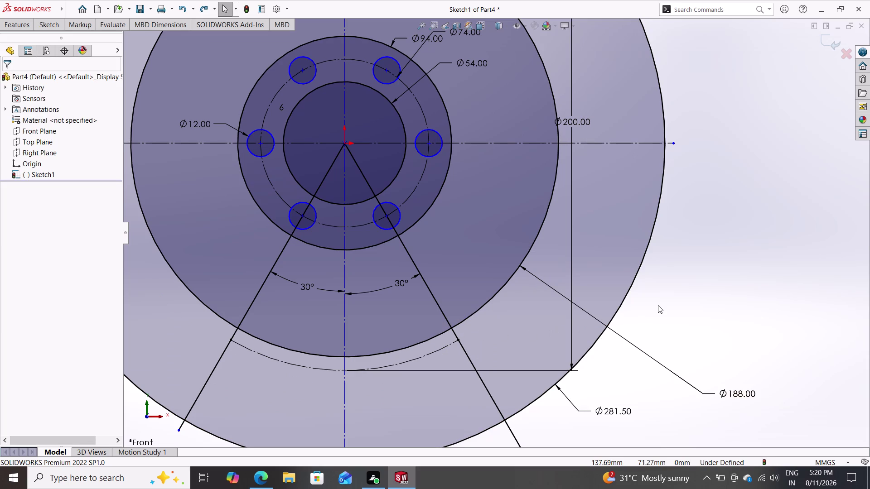
scroll(down, 3)
scroll(up, 3)
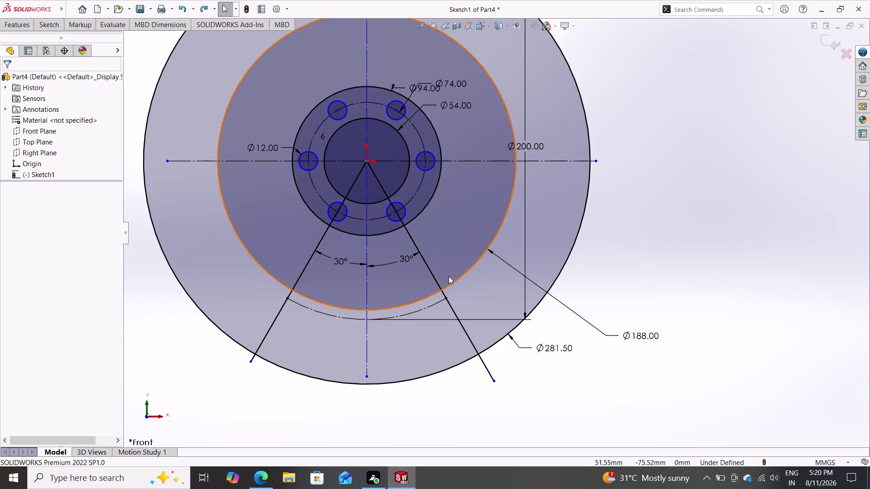
click(526, 146)
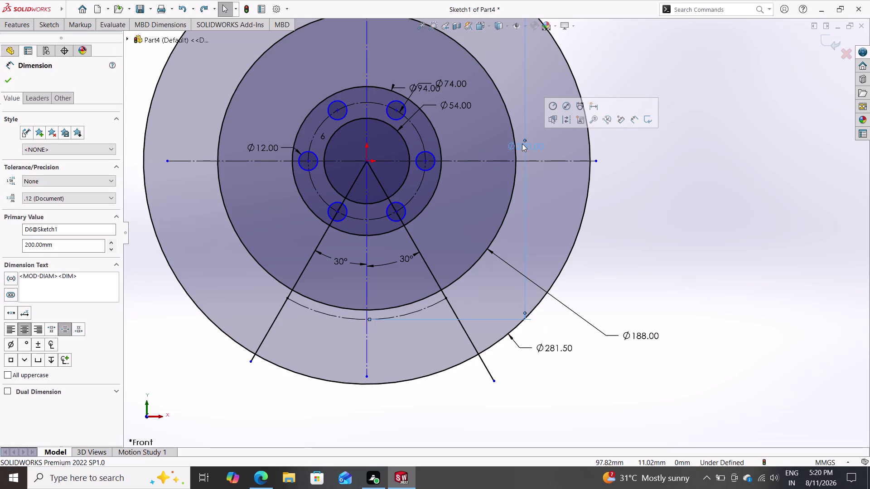
Change the Ø281.50 outer circle dimension to 200+24, giving 224 mm.
key(Escape)
key(Escape)
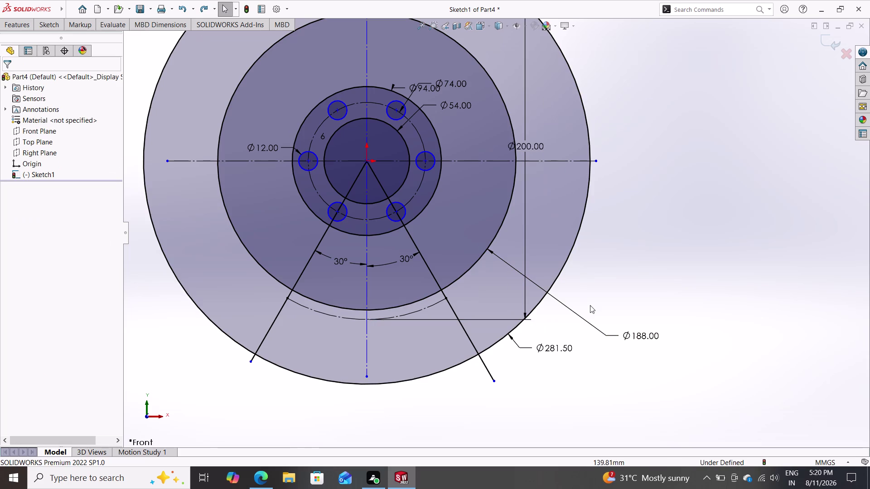
double_click(557, 347)
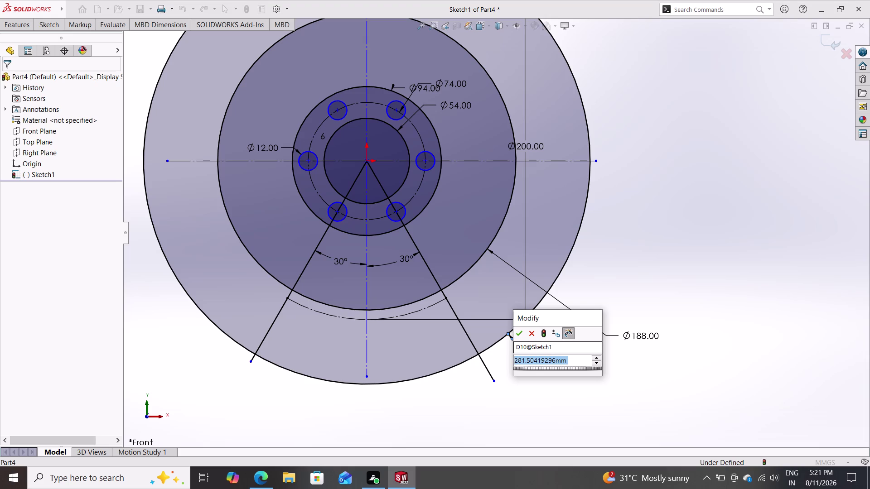
text(200)
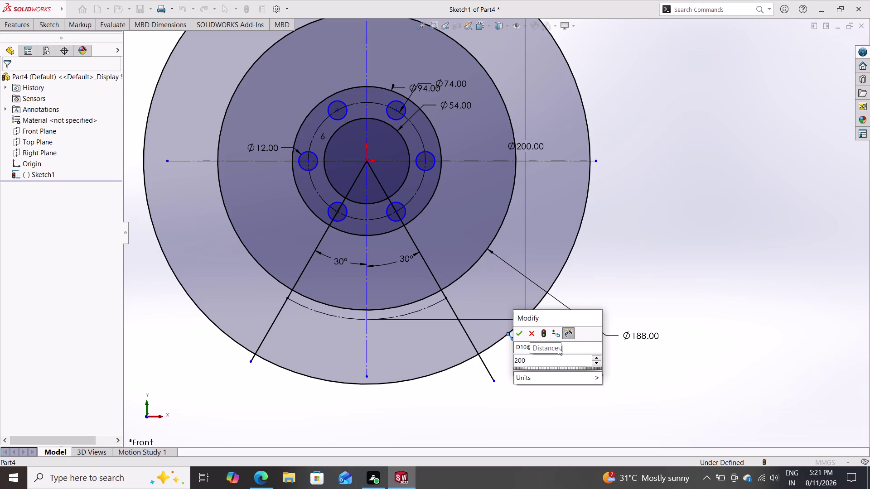
text(+24)
key(Return)
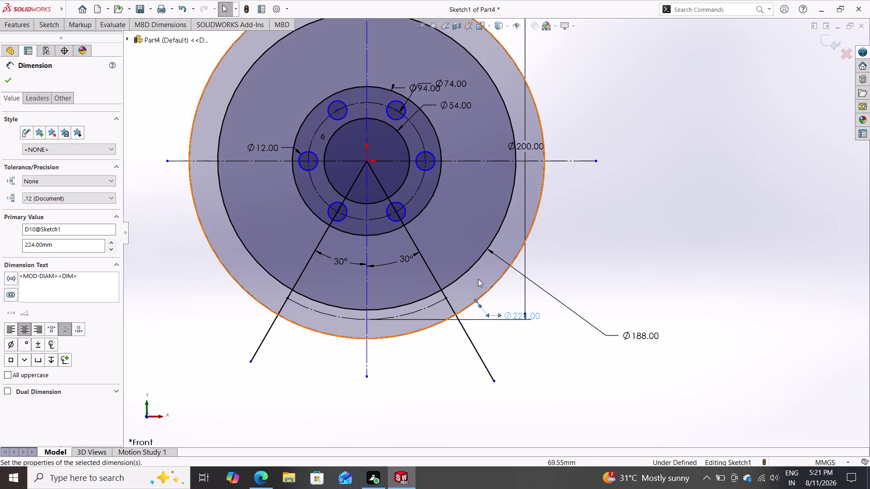
Edit the Ø188 dimension to 200-24, making the inner circle 176 mm.
double_click(644, 335)
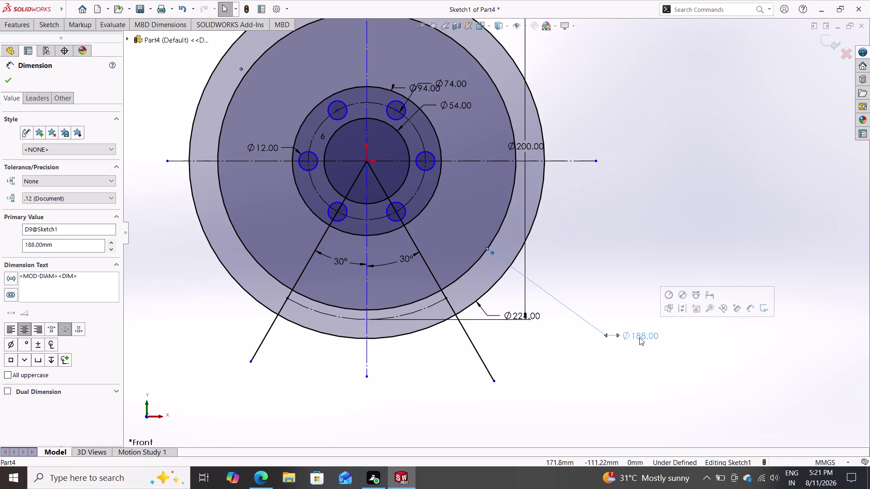
double_click(639, 337)
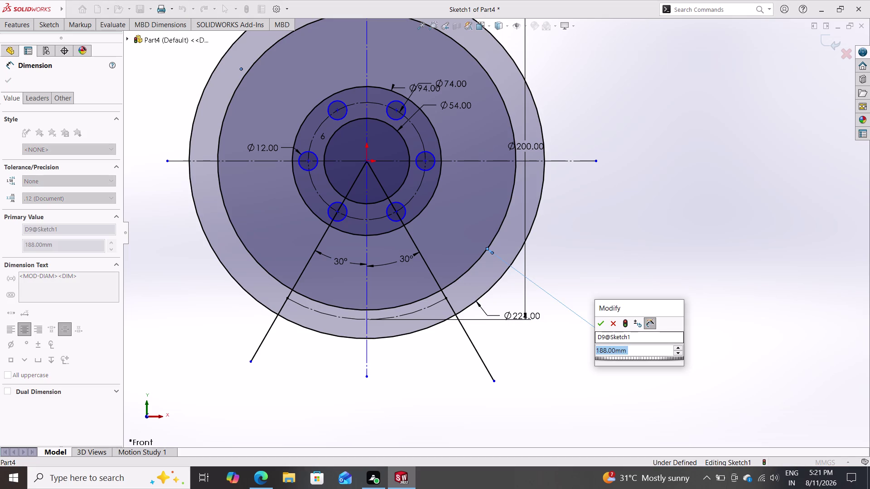
text(200)
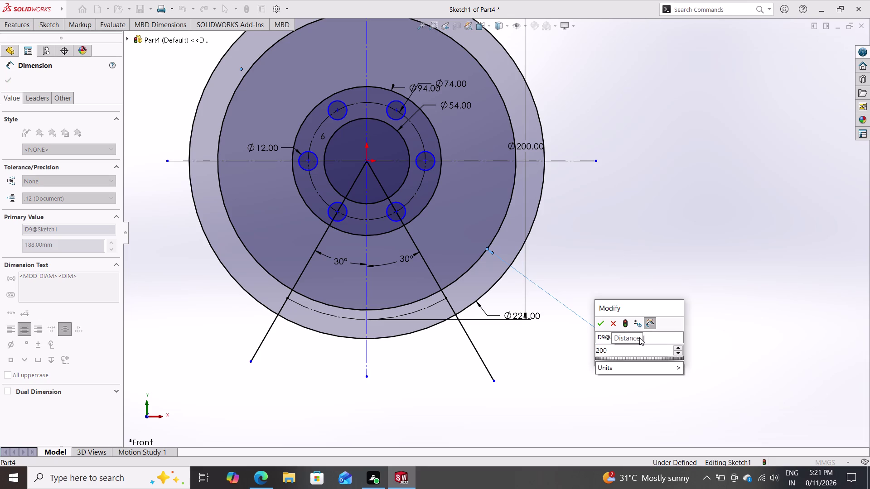
key(minus)
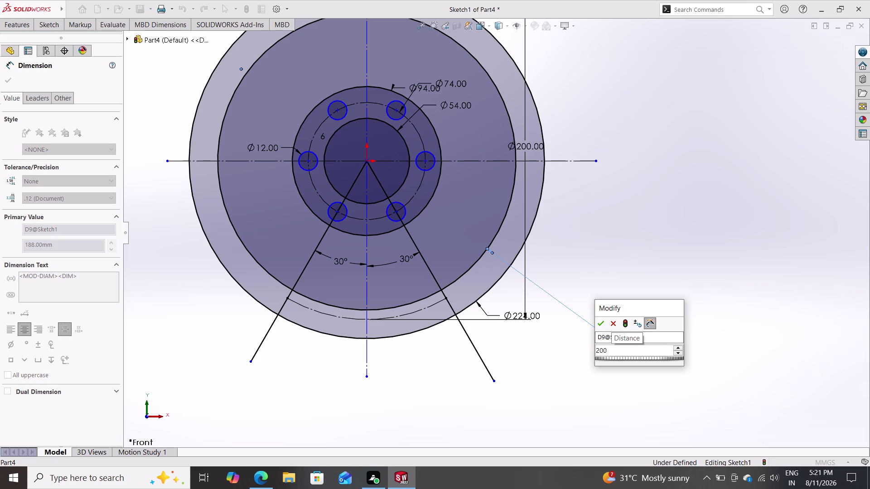
text(24)
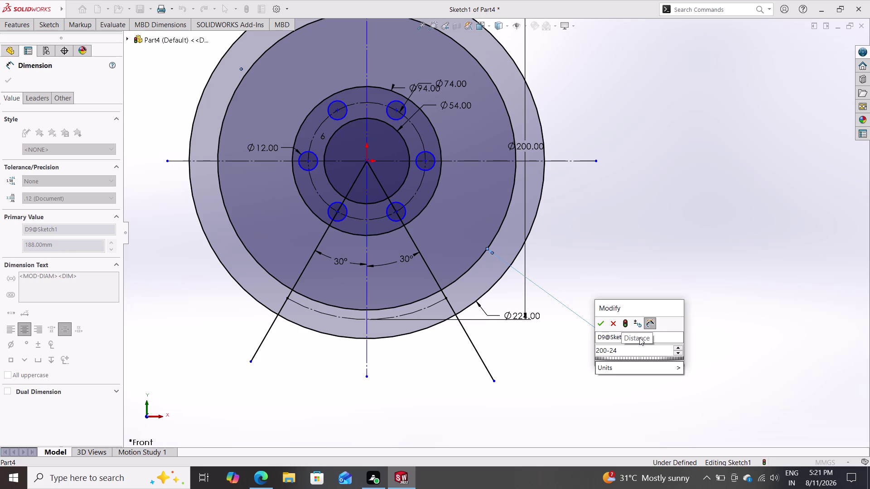
key(Return)
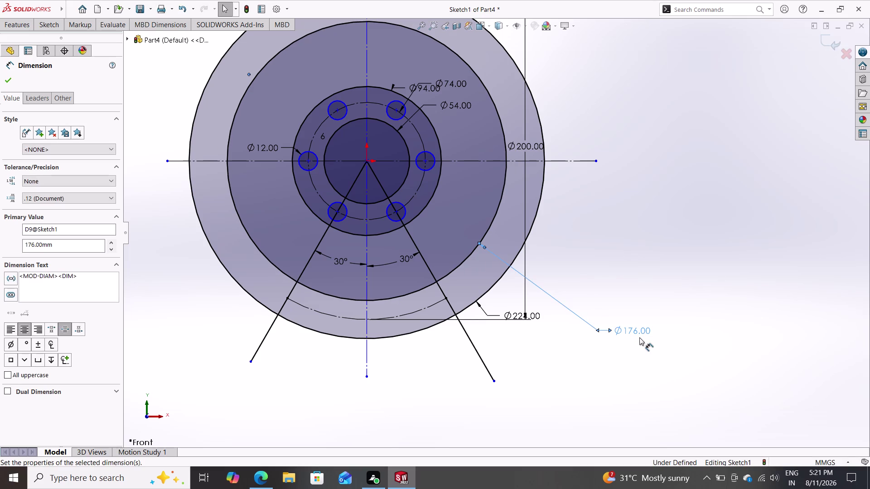
key(Escape)
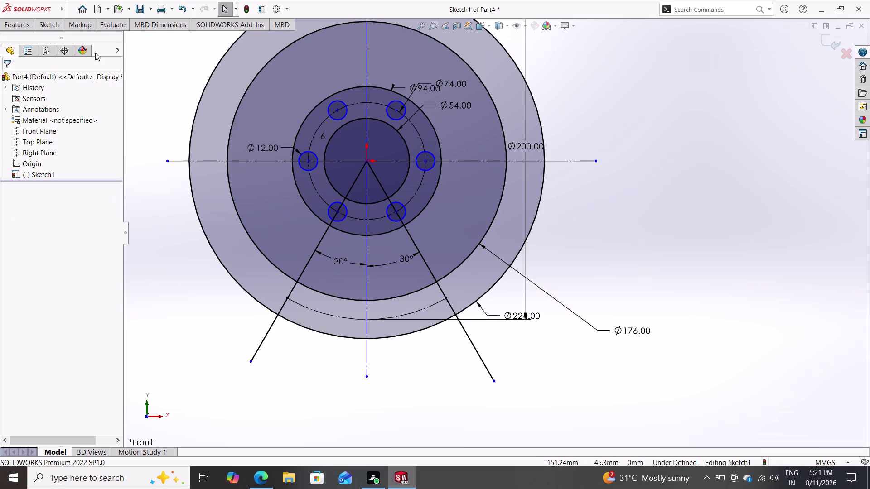
click(60, 24)
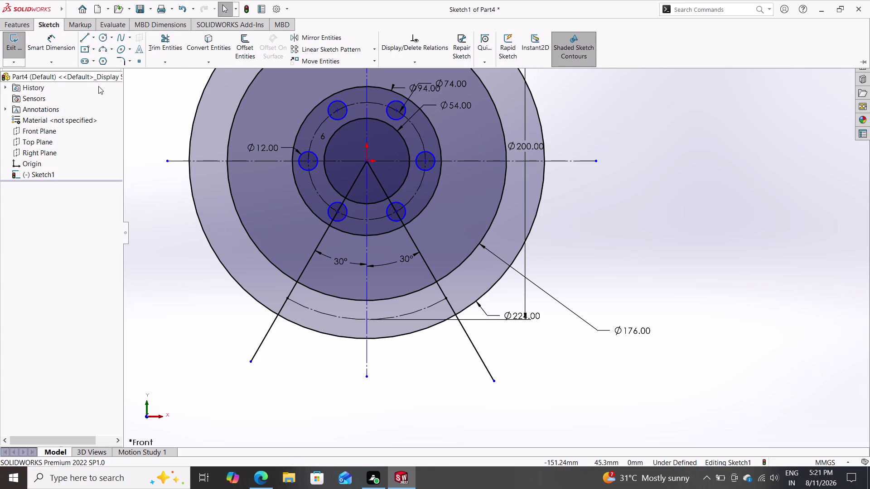
click(160, 39)
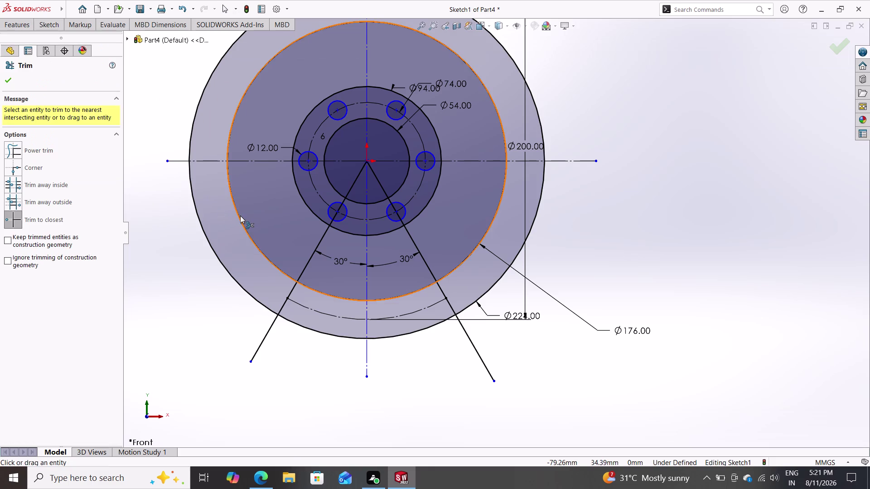
Trim the Ø176 circle back to the arc between the 30° lines.
click(240, 216)
click(234, 114)
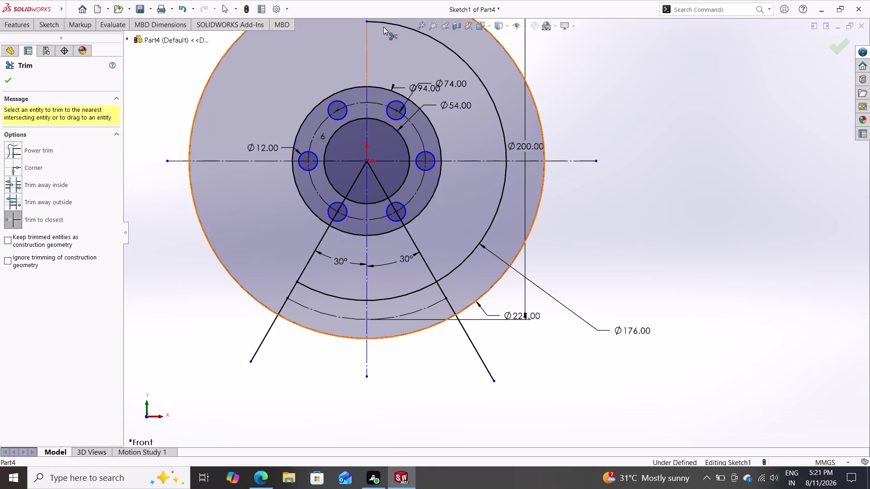
click(396, 25)
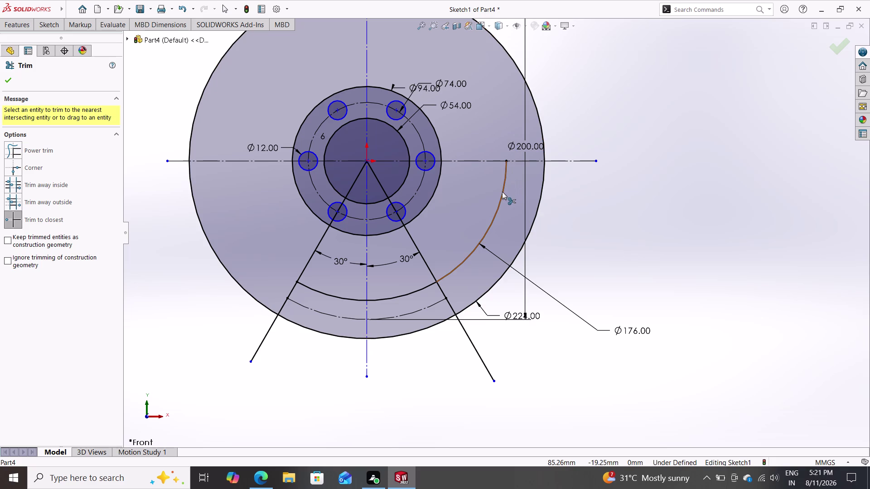
click(501, 192)
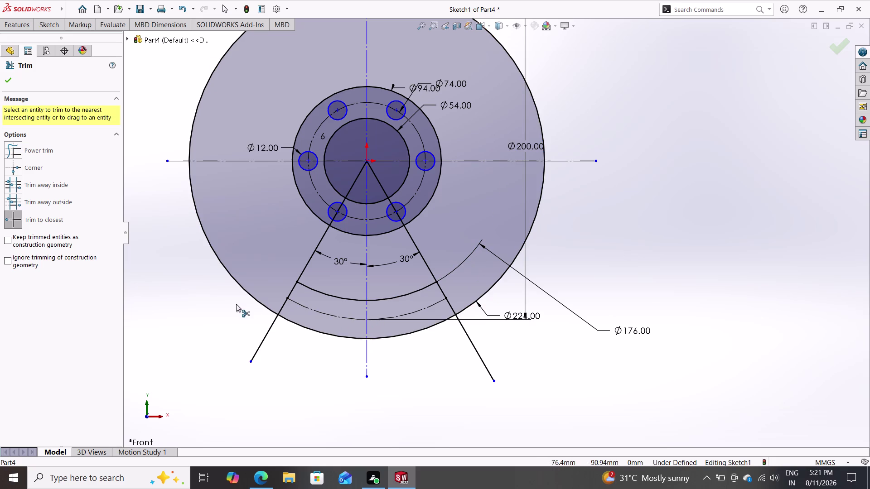
Trim the Ø224 circle down to the slot arc between the 30° lines.
click(249, 290)
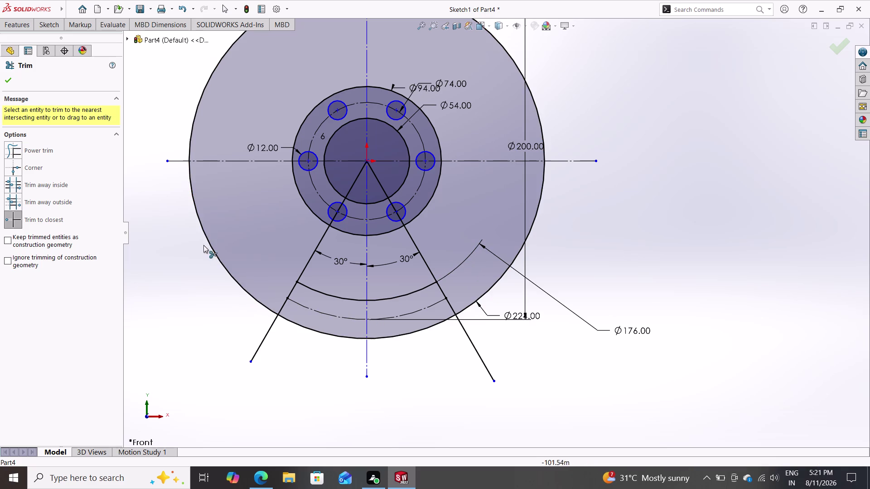
click(206, 241)
click(192, 124)
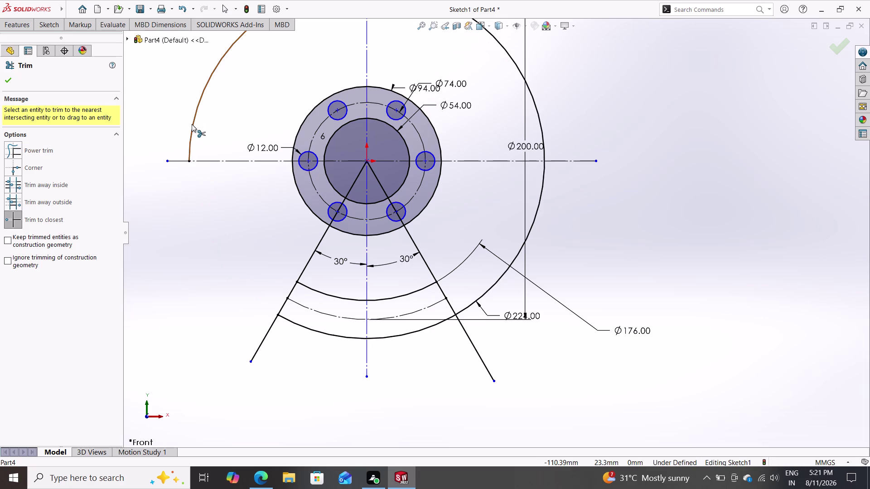
double_click(502, 40)
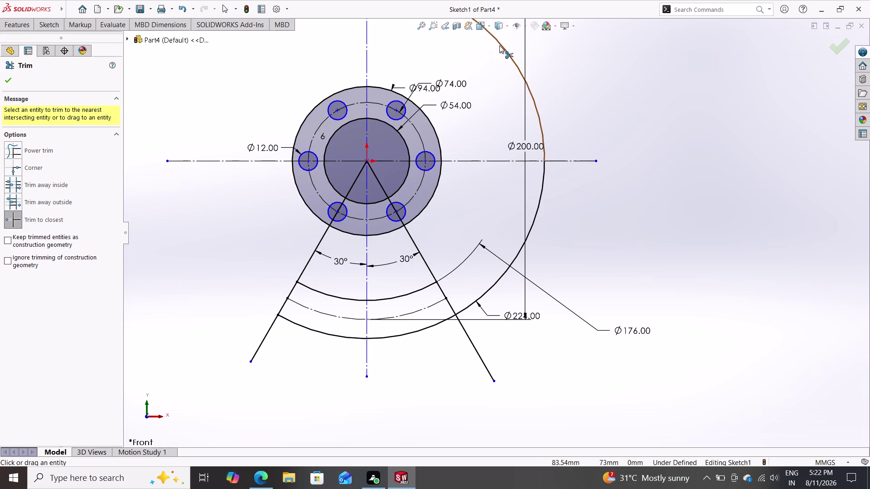
click(499, 46)
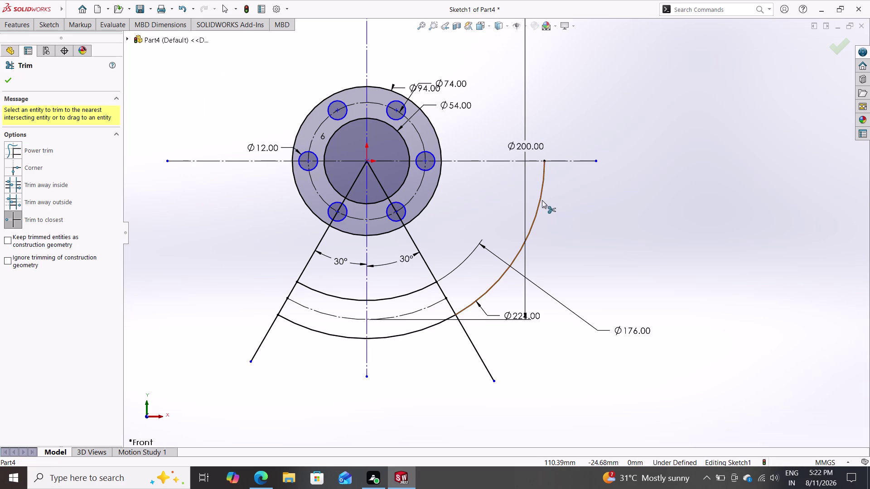
click(542, 201)
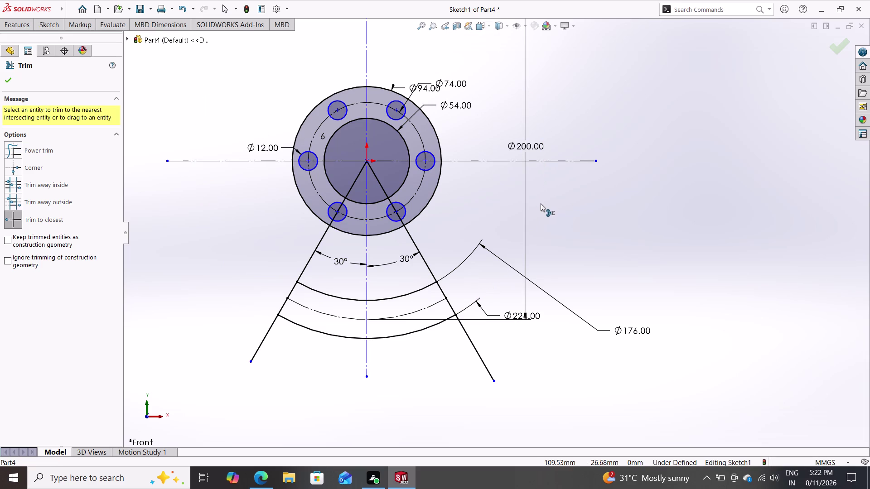
key(Escape)
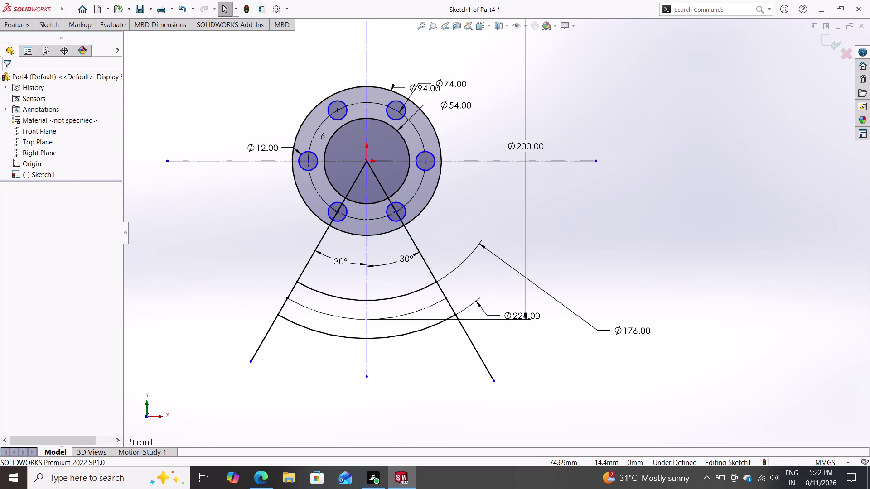
Draw R12 circles where the 30° lines meet the middle arc at both slot ends.
click(51, 30)
click(100, 35)
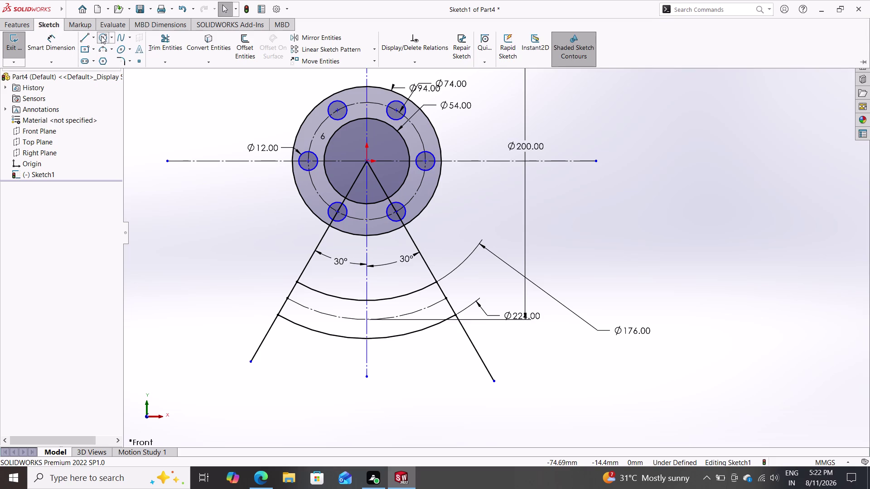
click(447, 298)
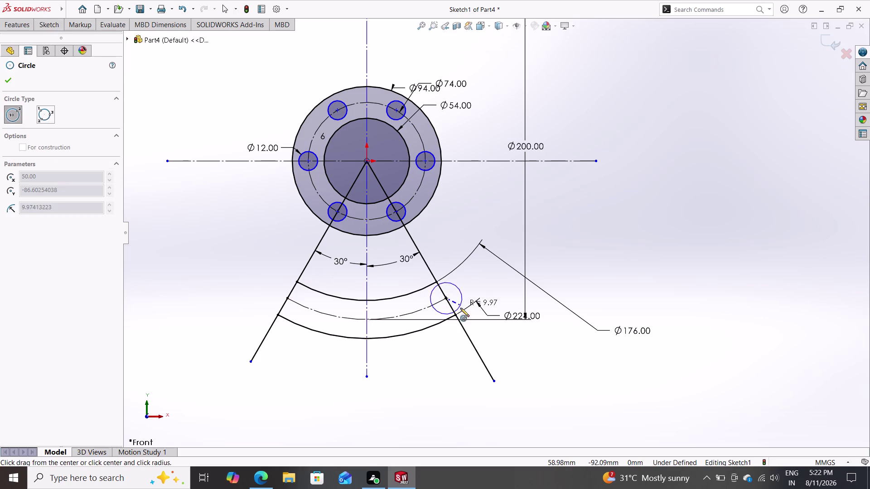
click(457, 315)
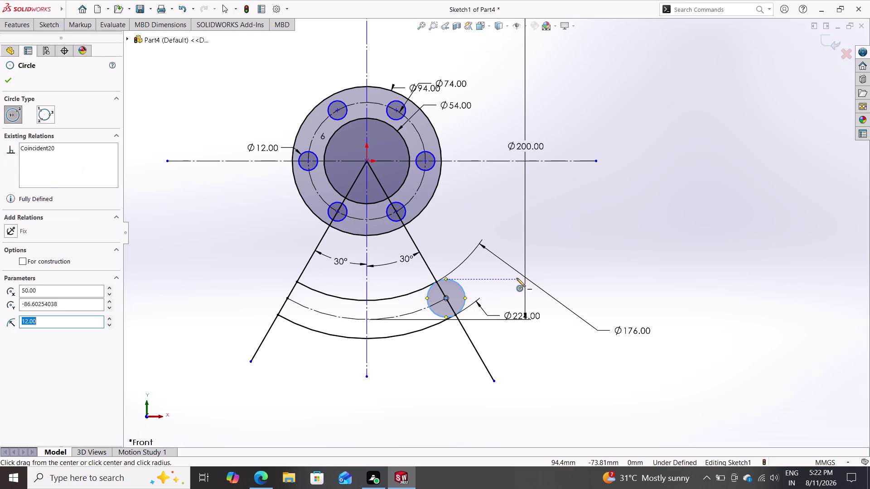
key(Escape)
click(40, 21)
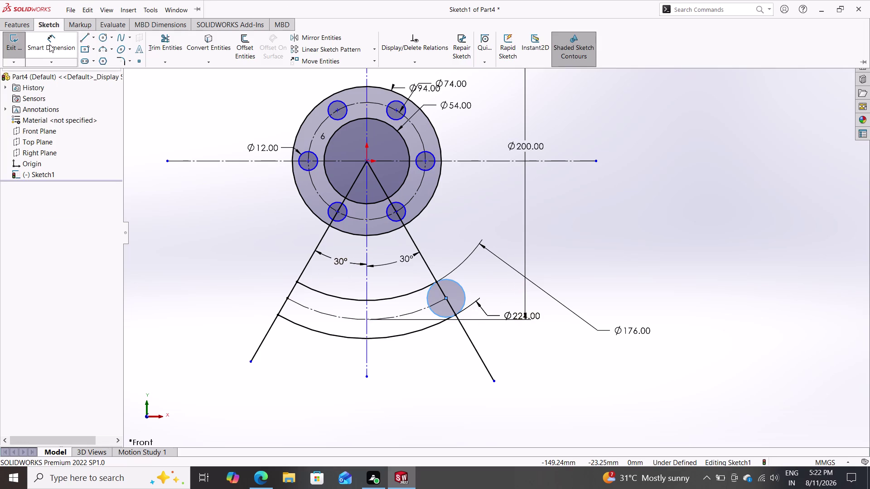
click(101, 37)
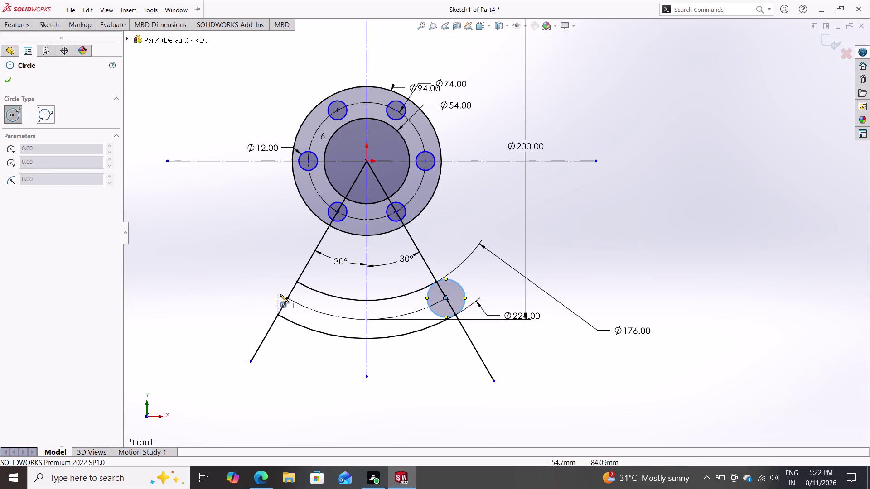
click(290, 298)
click(279, 316)
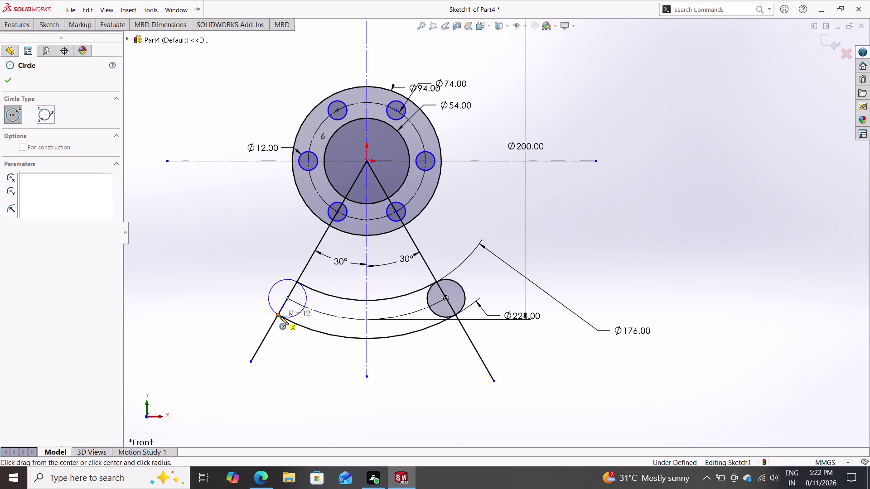
key(Escape)
Trim the end circles' inner portions and the excess arc to form rounded slot ends.
click(55, 29)
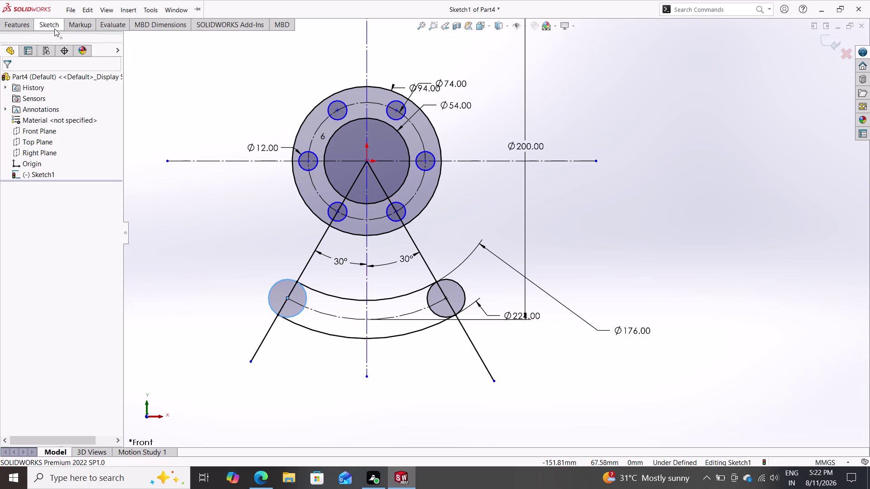
click(161, 43)
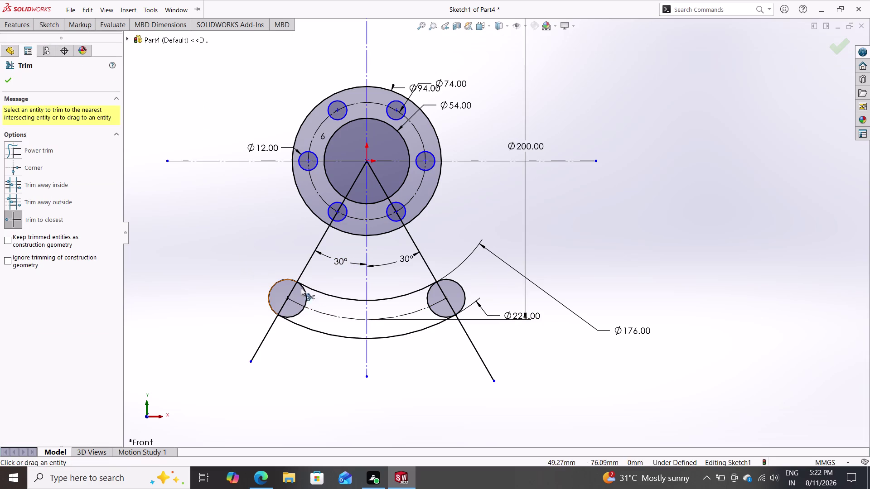
click(308, 298)
click(295, 314)
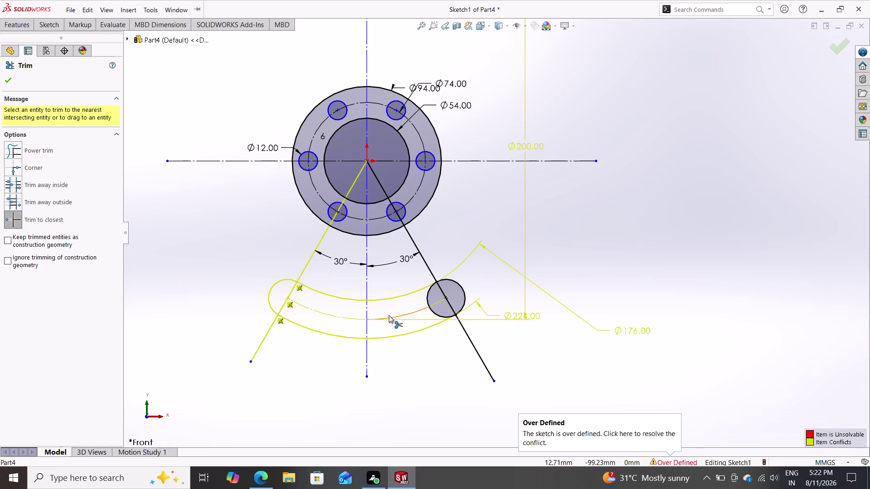
click(425, 297)
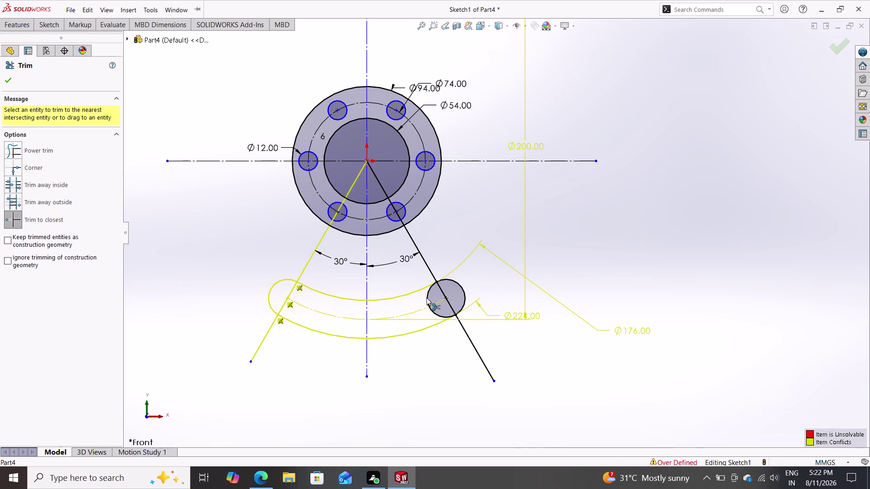
click(439, 314)
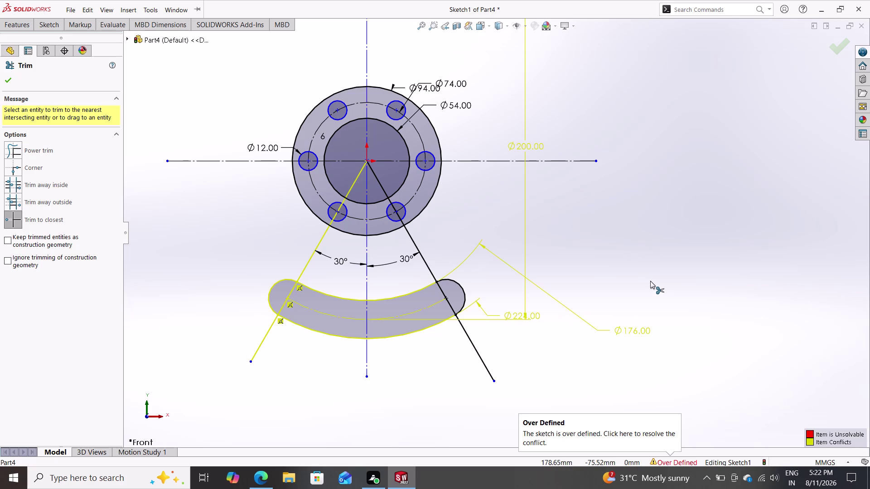
key(Escape)
key(Escape)
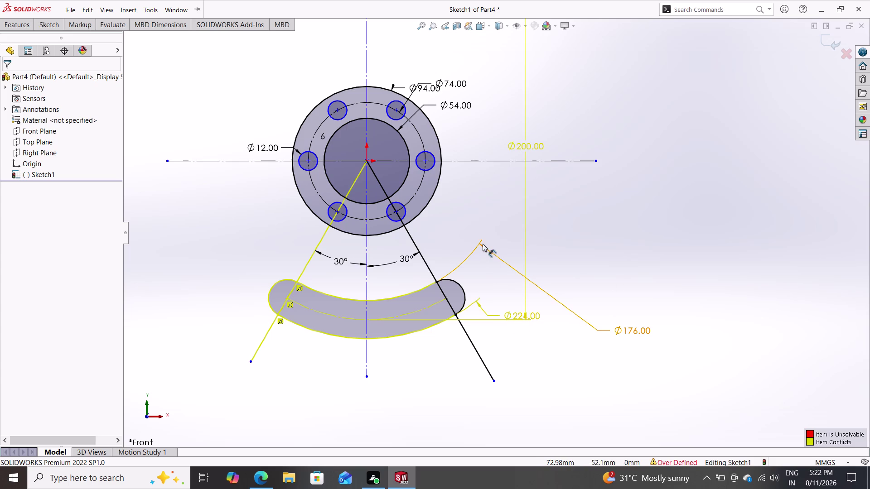
key(Escape)
key(Escape)
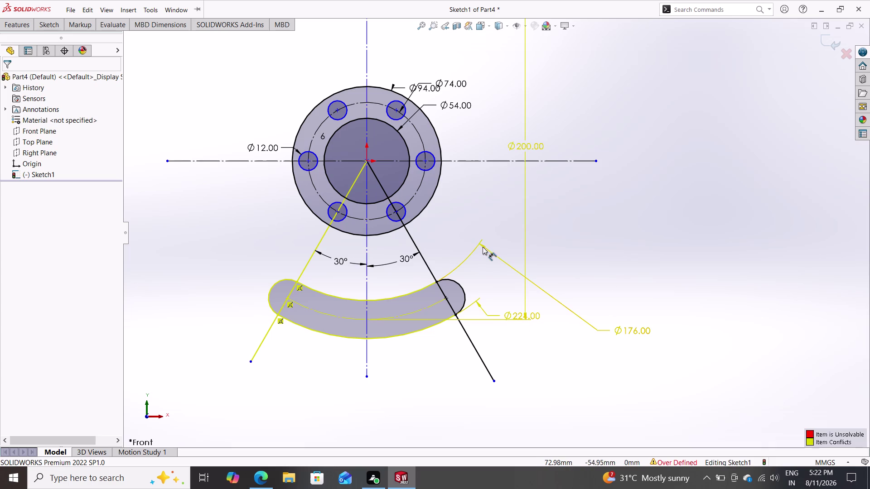
Move the Ø176 dimension lower and delete the conflicting Ø224 dimension.
drag(483, 246, 440, 296)
click(438, 296)
drag(432, 298, 384, 335)
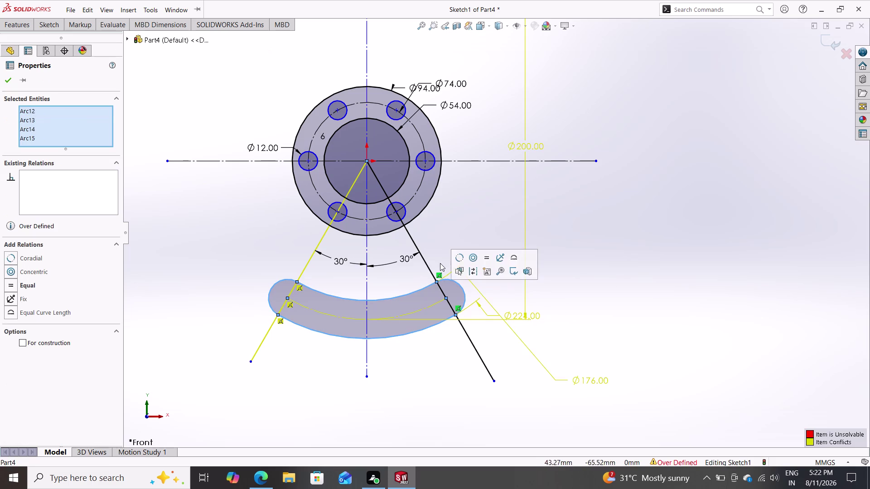
key(Escape)
drag(459, 268, 450, 273)
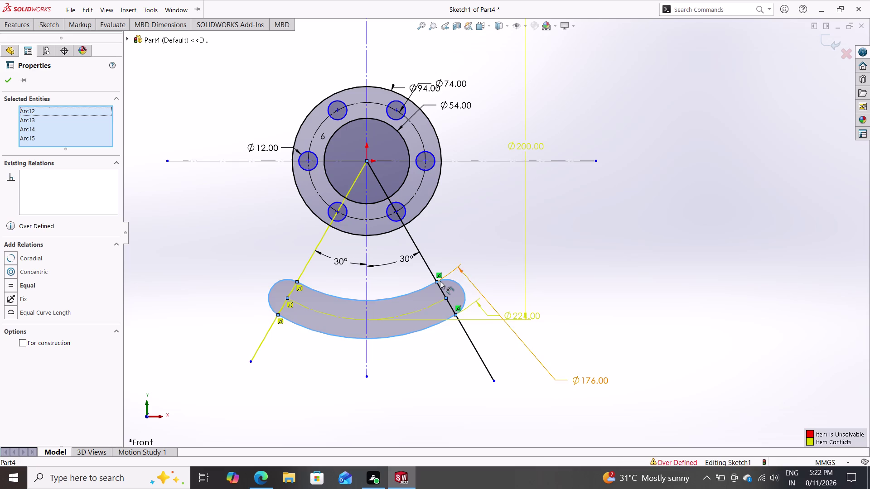
drag(449, 273, 413, 327)
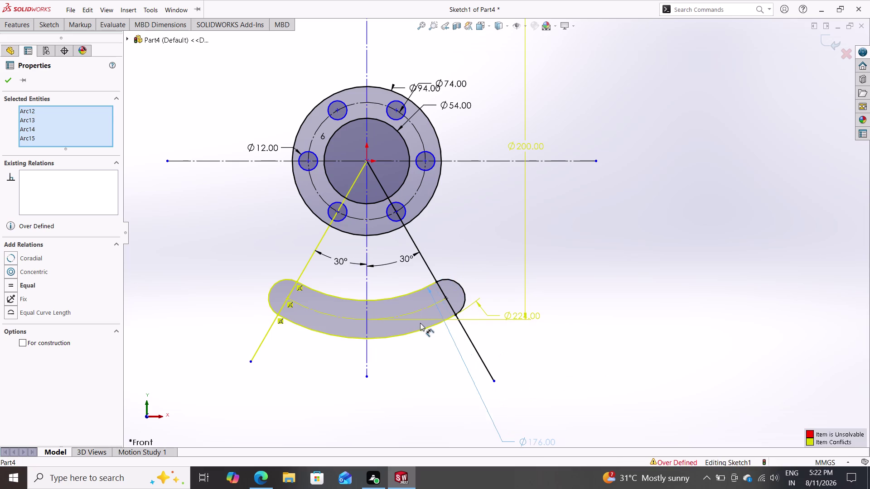
drag(413, 327, 428, 319)
drag(479, 303, 437, 342)
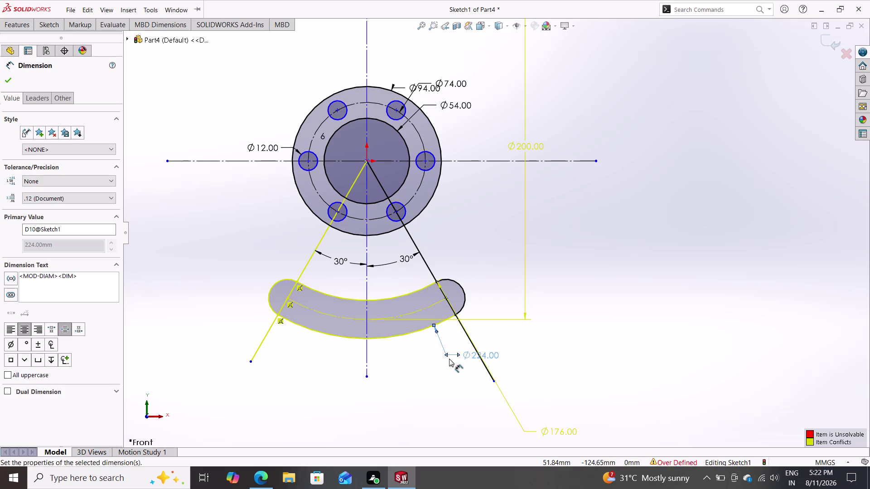
key(Delete)
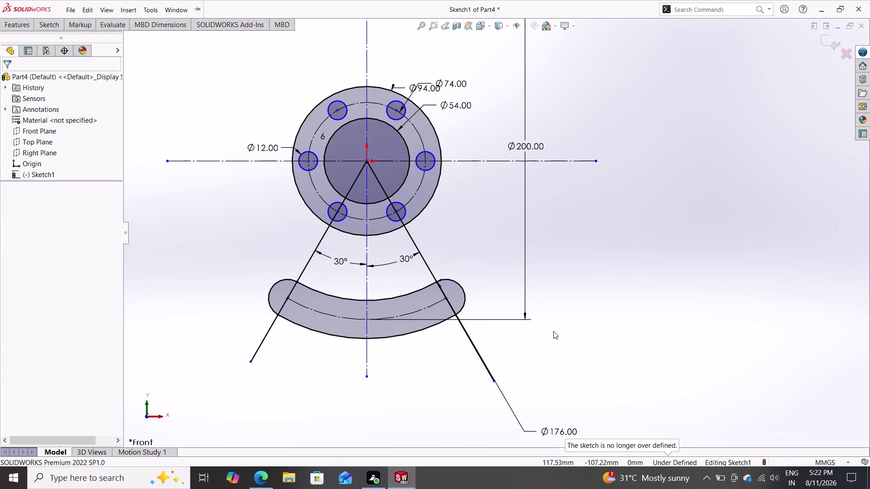
Drag the Ø176 dimension down below the slot.
scroll(down, 3)
scroll(up, 3)
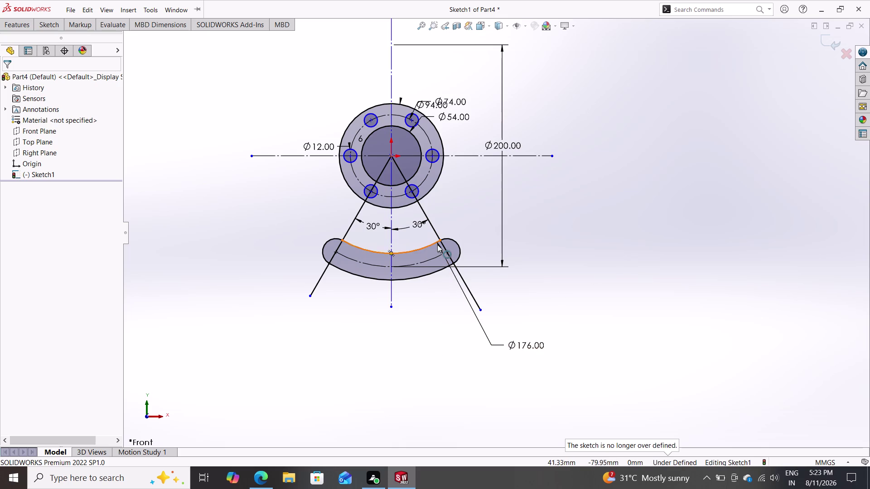
drag(440, 246, 326, 317)
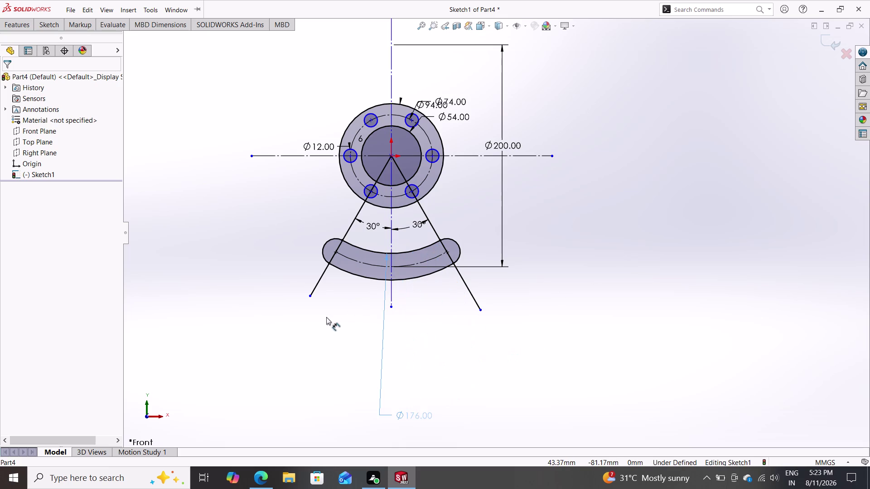
drag(326, 317, 321, 328)
click(320, 328)
drag(320, 328, 339, 290)
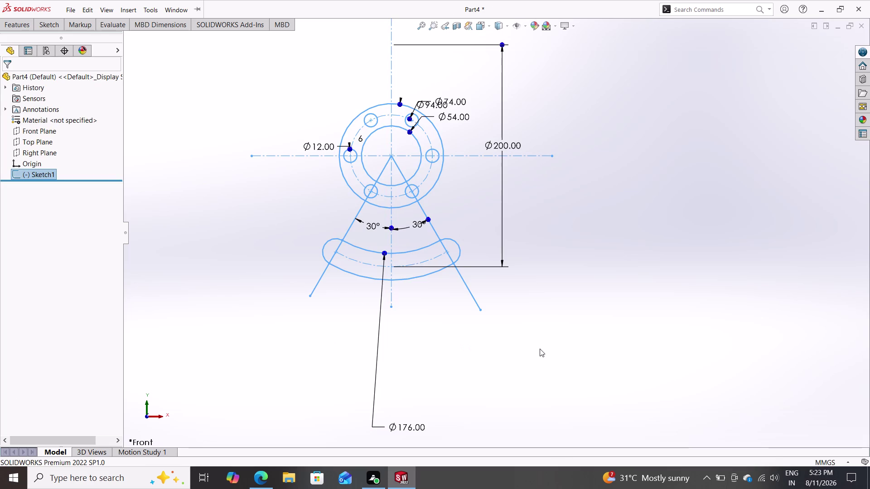
Exit the sketch, then double-click the flange geometry to re-enter editing Sketch1.
key(Escape)
key(Escape)
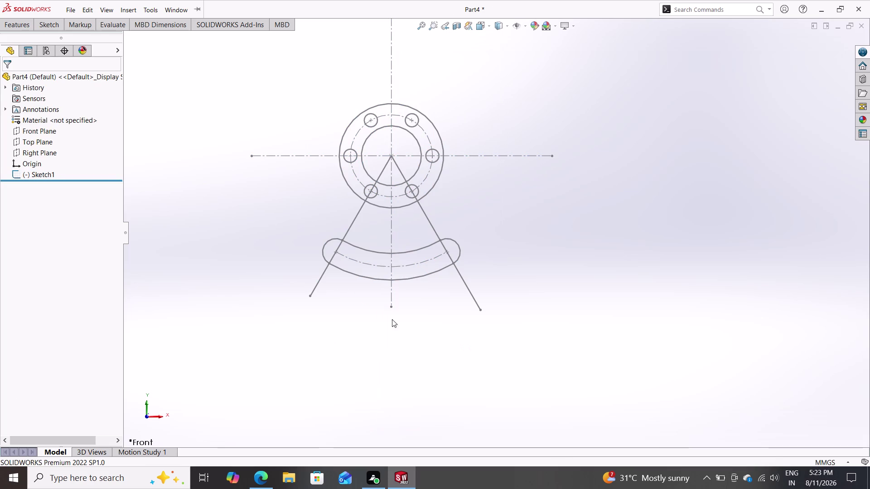
click(43, 22)
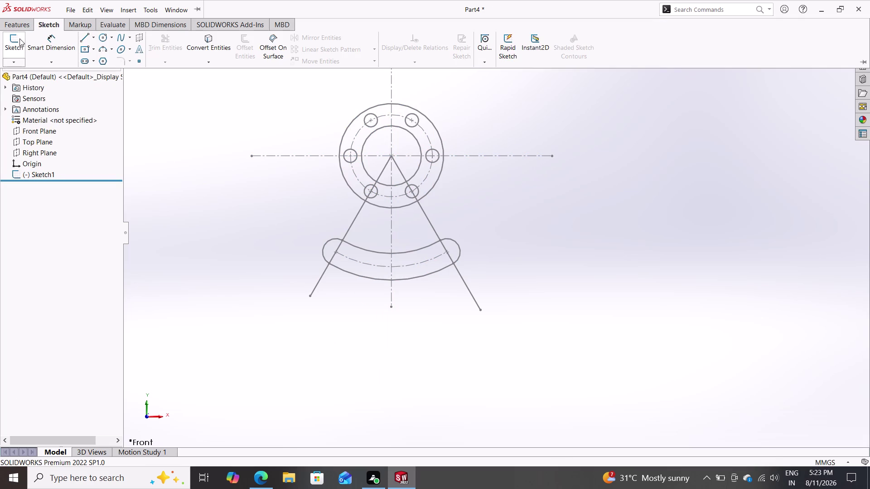
click(19, 38)
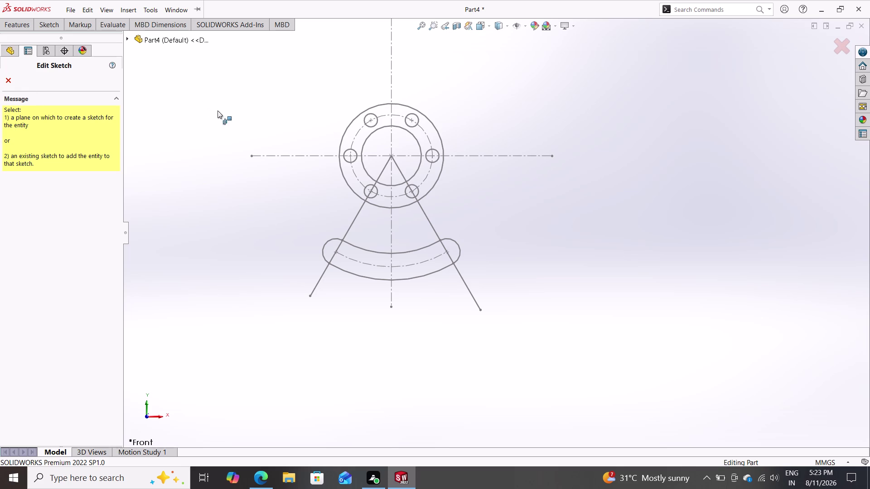
triple_click(400, 194)
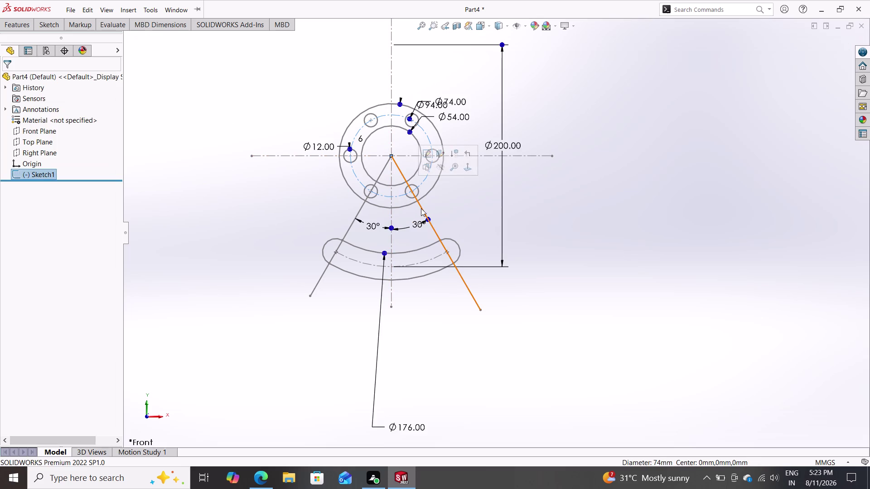
key(Escape)
key(Escape)
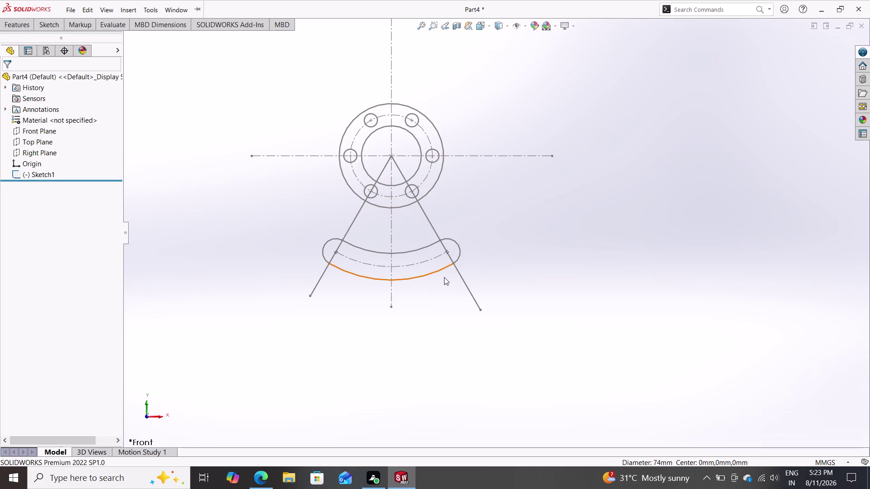
double_click(450, 262)
double_click(459, 251)
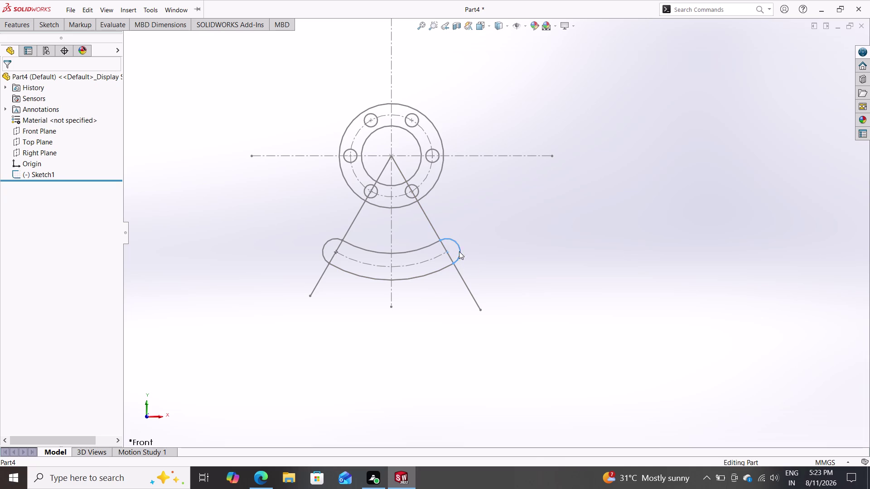
scroll(up, 3)
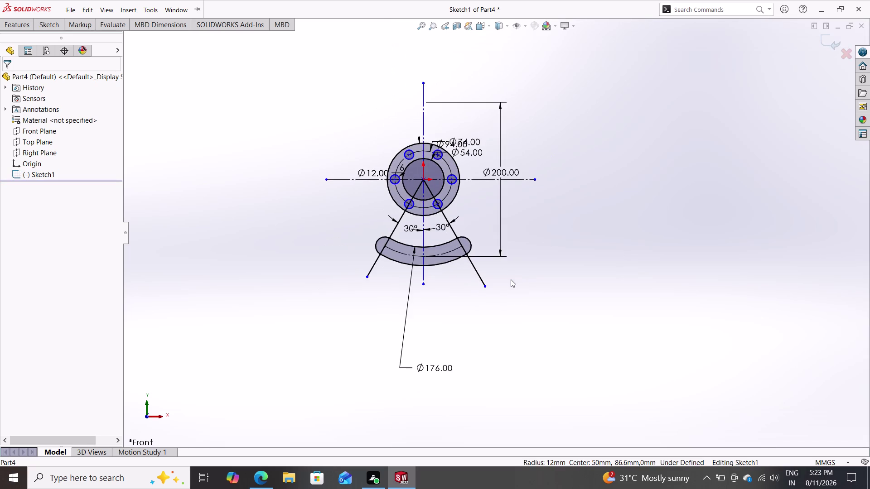
scroll(down, 3)
scroll(down, 3)
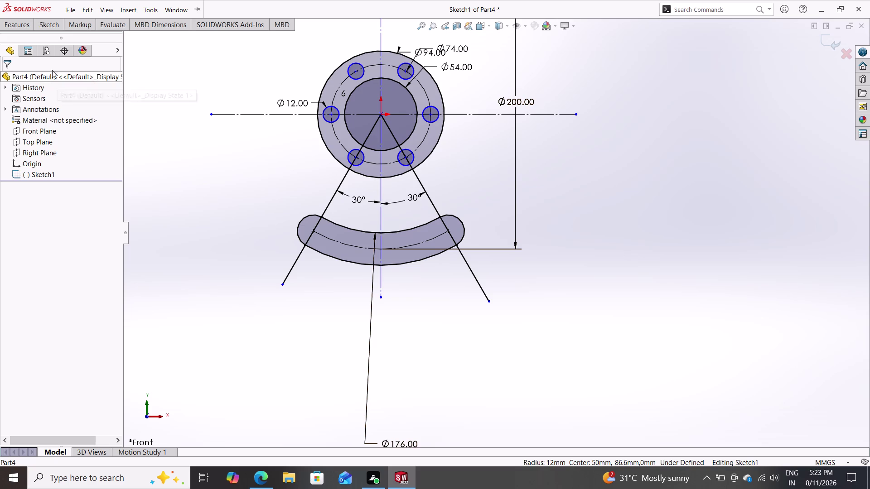
click(49, 19)
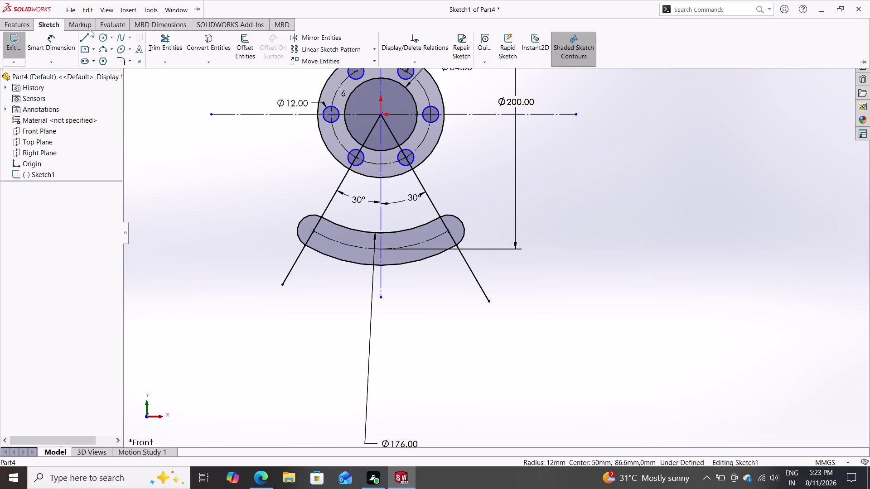
Draw two circles centred on the origin, one smaller and one larger.
double_click(100, 41)
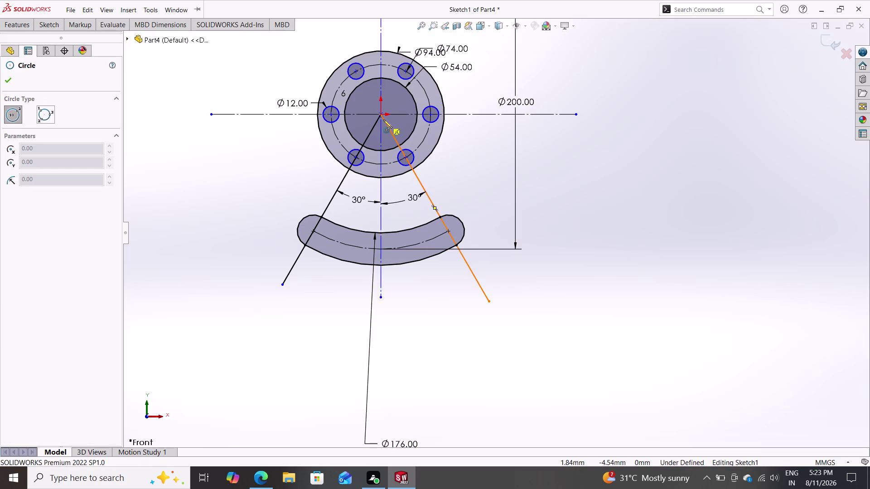
click(381, 116)
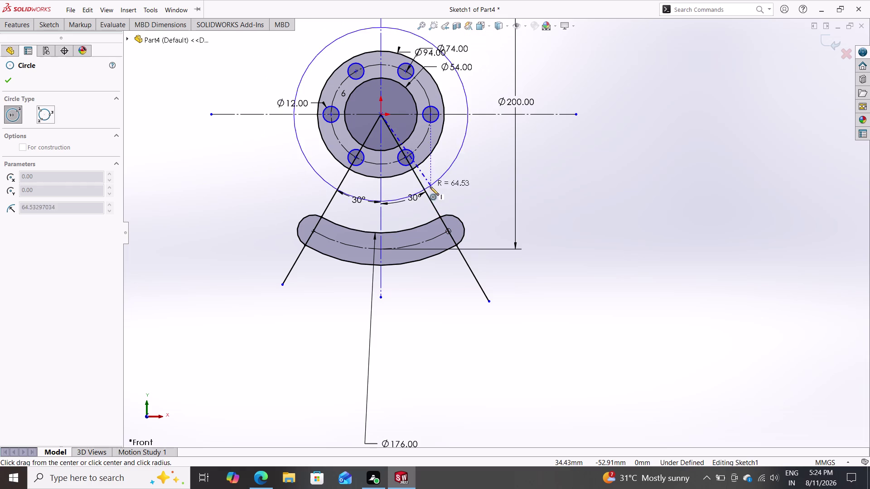
click(450, 196)
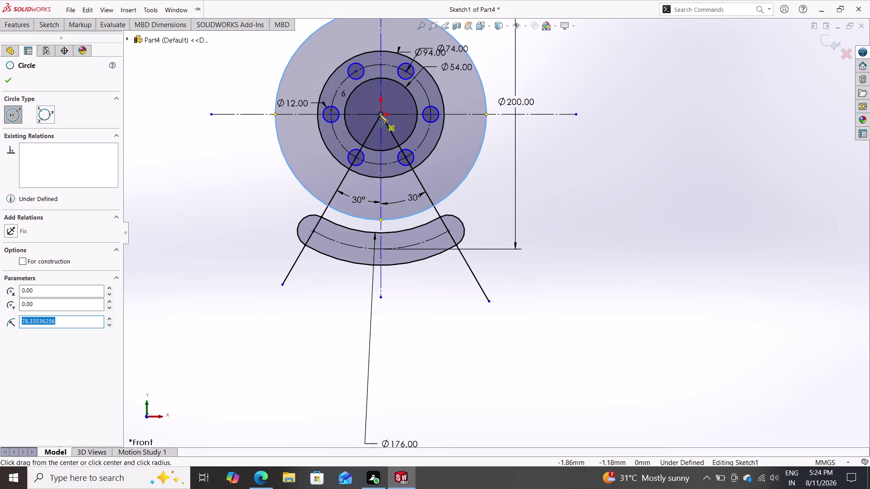
click(379, 115)
click(536, 261)
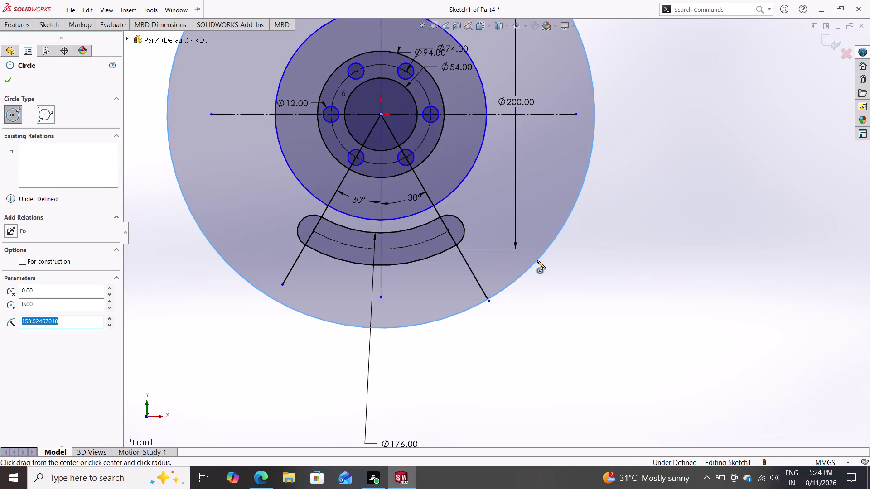
key(Escape)
Dimension the new circles as 200-23-23 (Ø154) and 200+23+23 (Ø246).
double_click(49, 27)
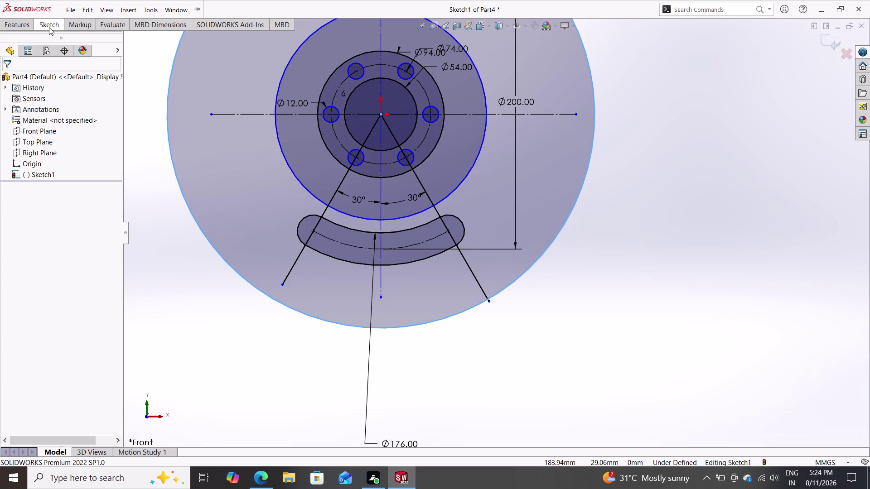
click(52, 49)
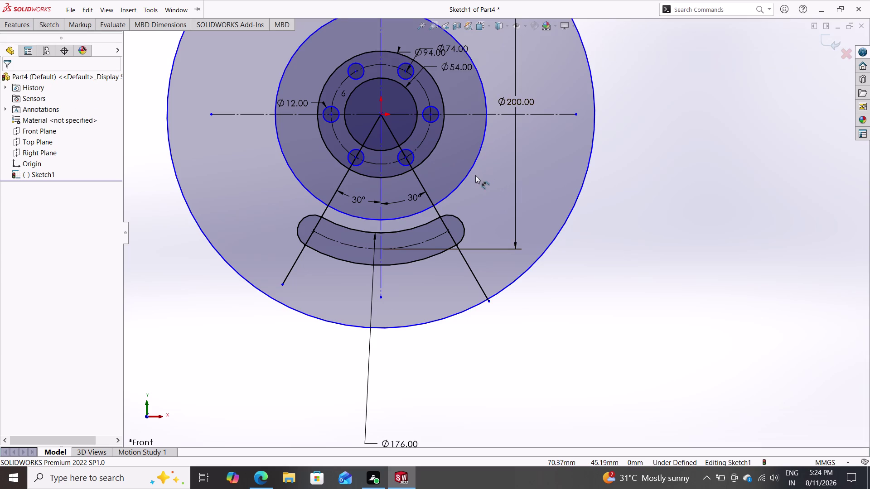
click(465, 175)
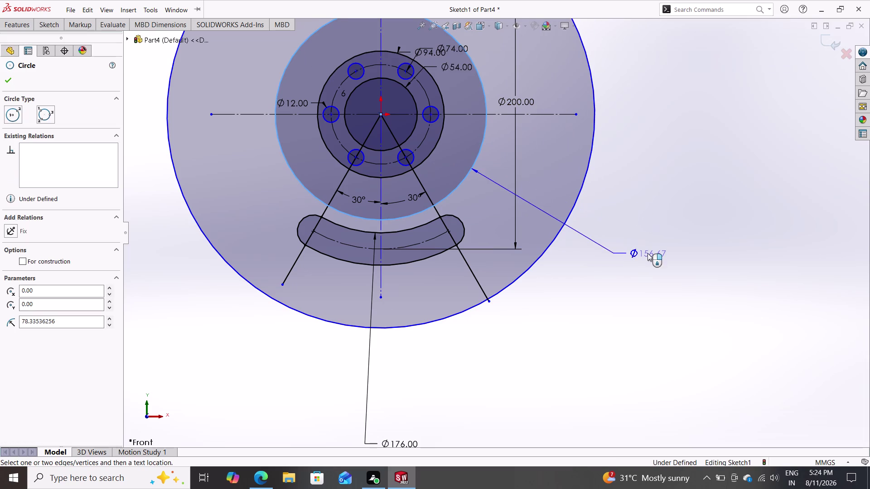
click(655, 243)
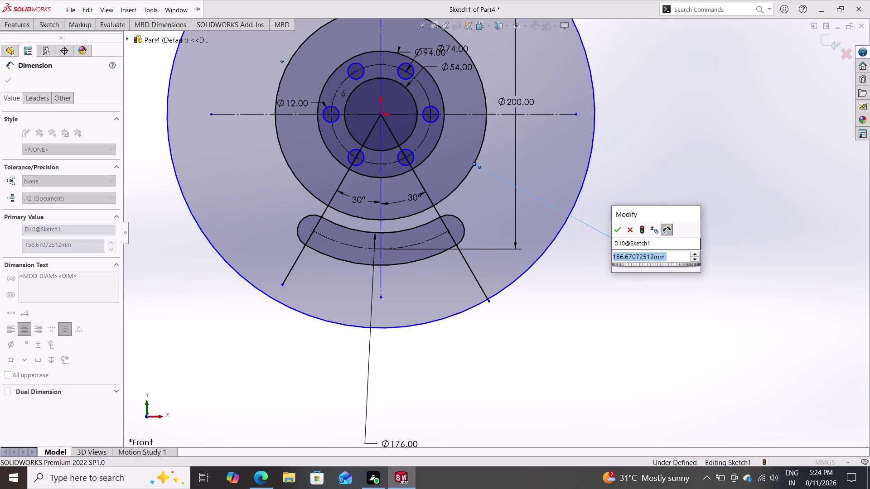
text(200)
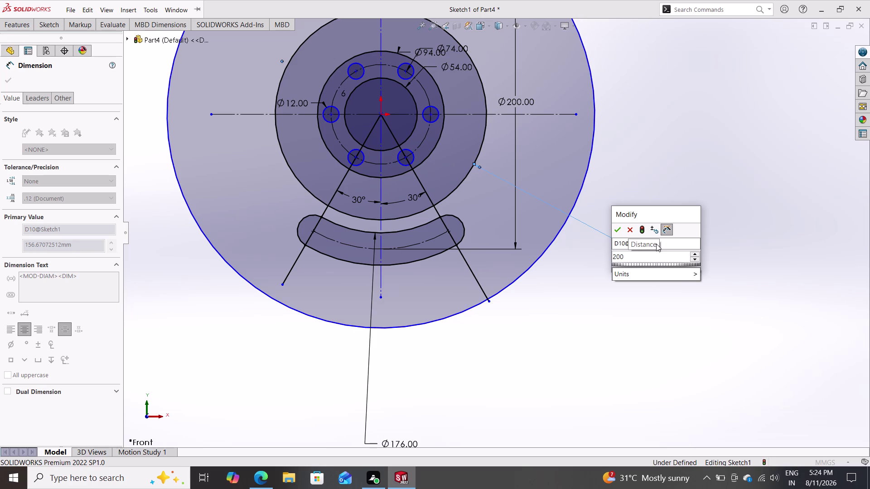
text(-)
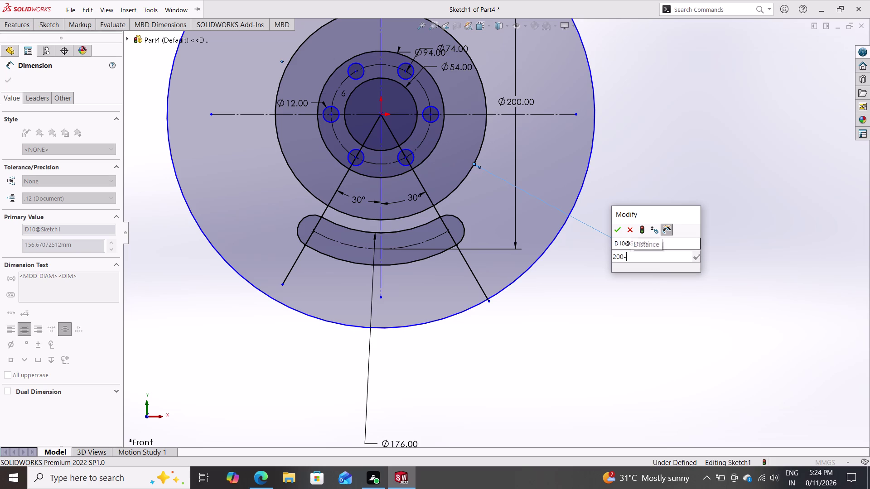
text(23-23)
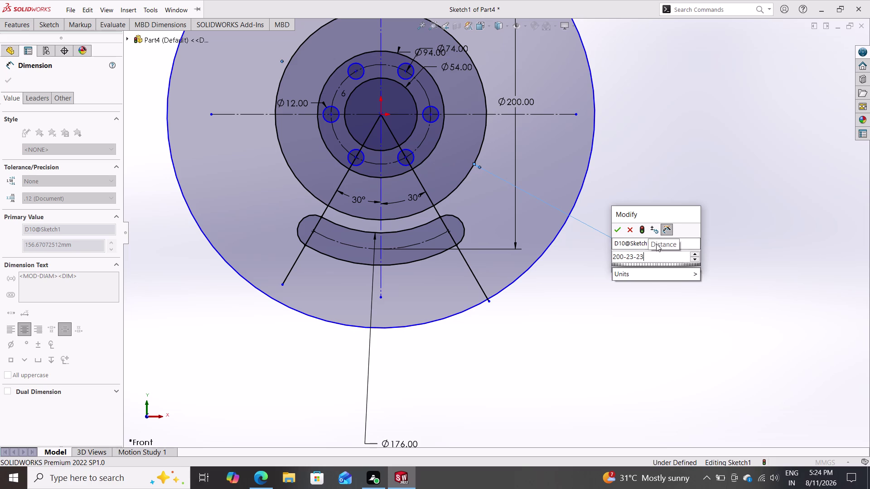
key(Return)
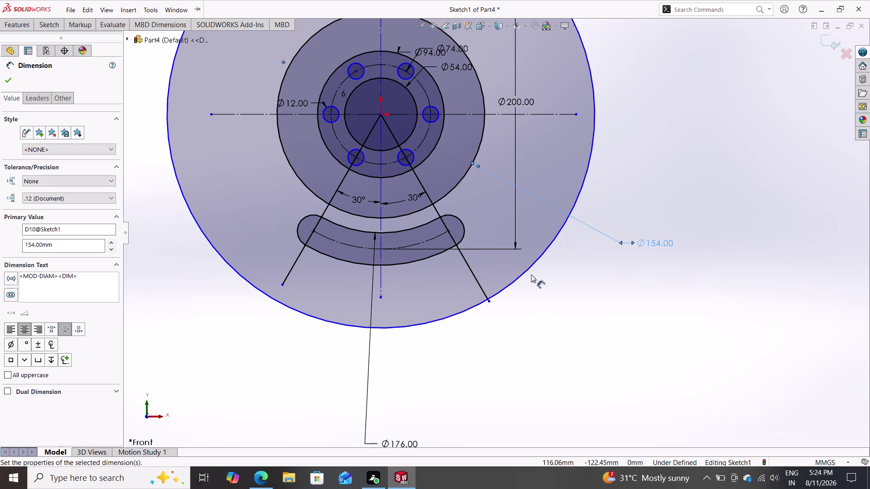
click(525, 271)
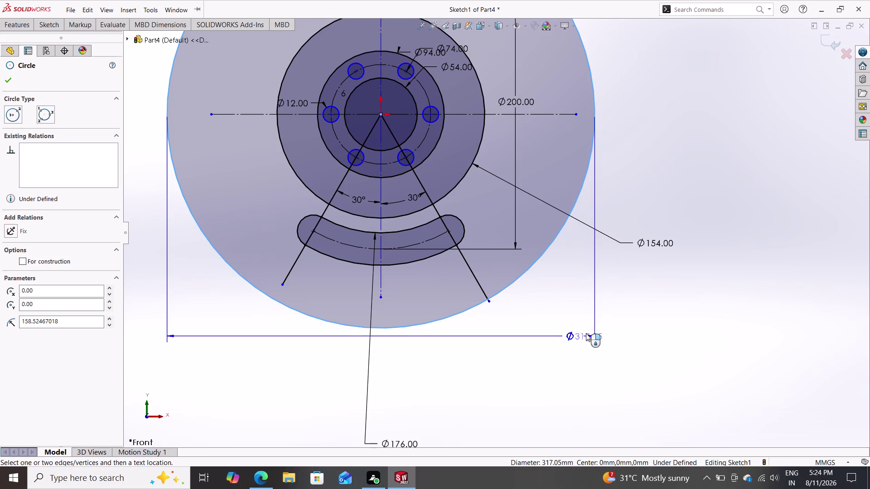
click(582, 303)
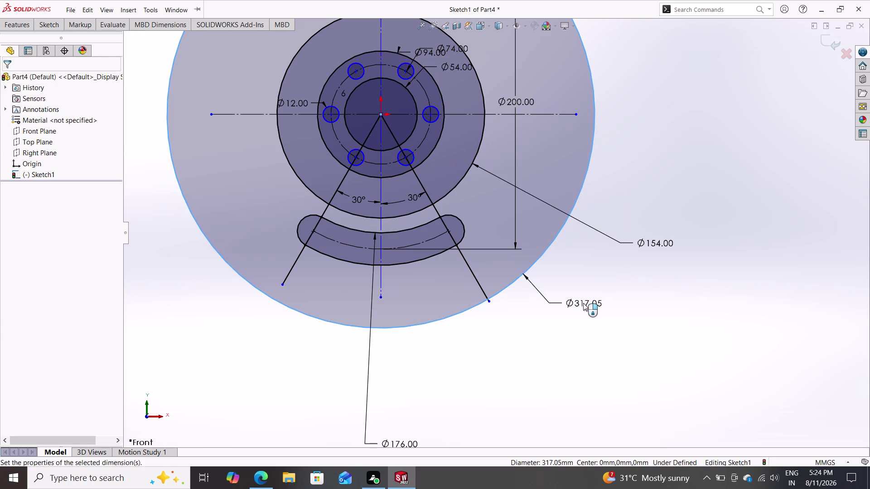
text(200)
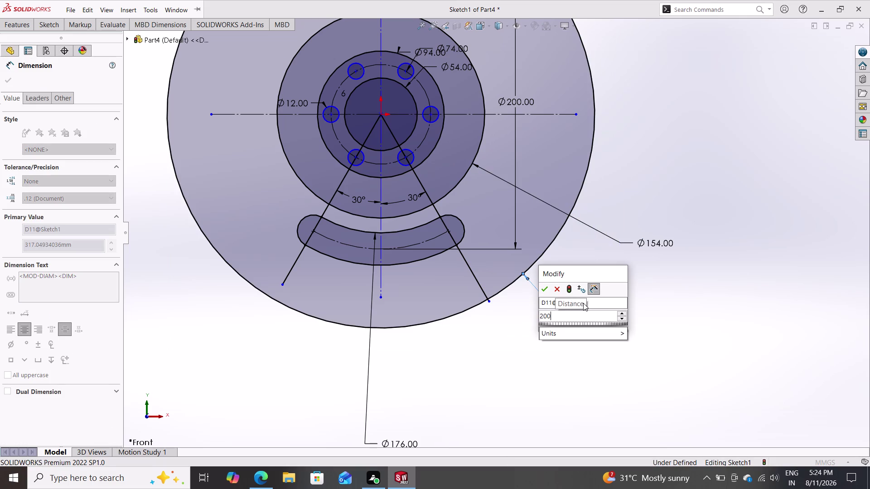
text(+23+)
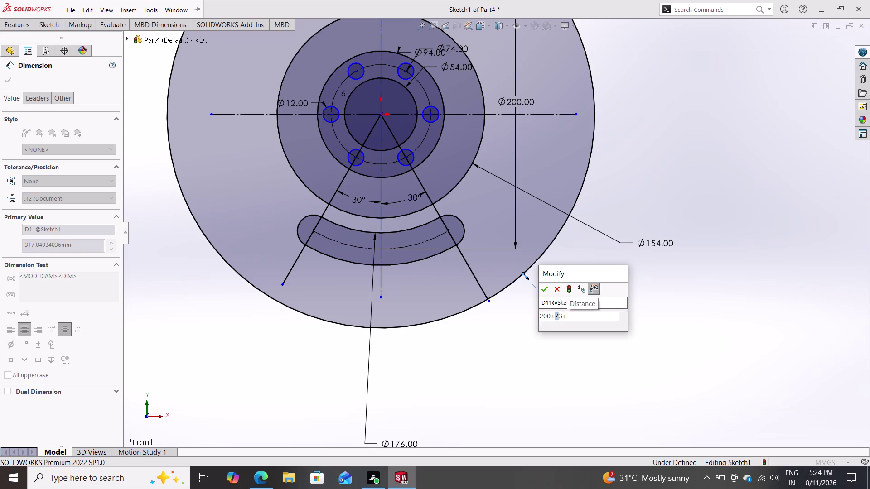
text(23)
key(Return)
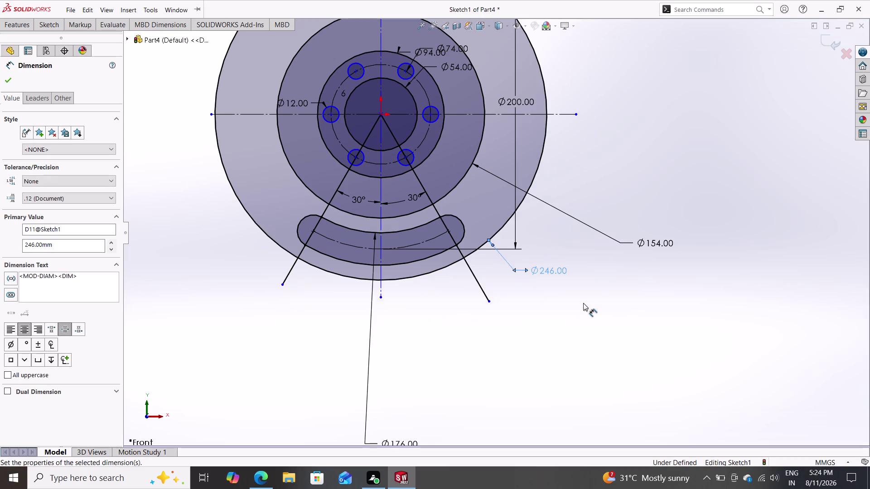
key(Escape)
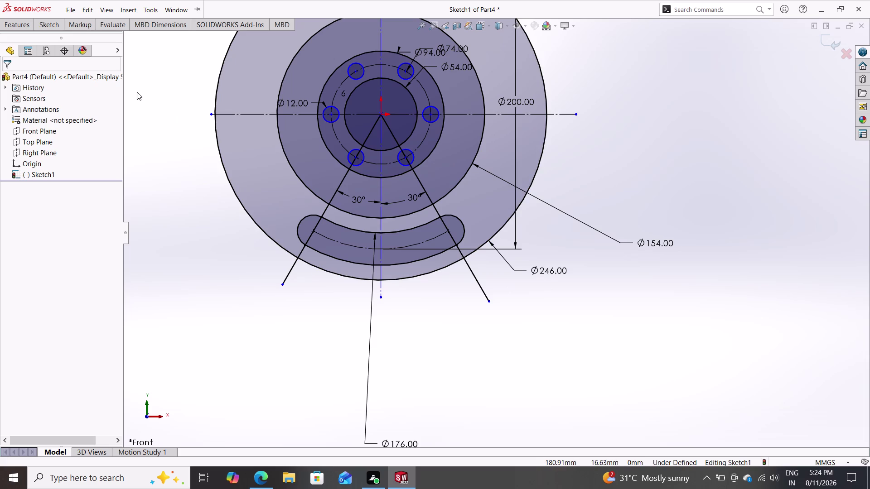
click(53, 21)
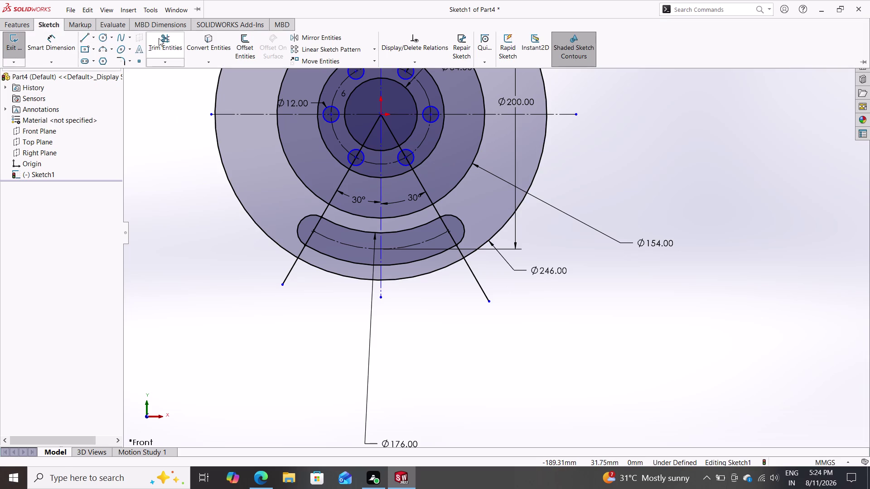
Trim away the left-side portions of the Ø246 and Ø154 circles.
click(159, 39)
click(248, 212)
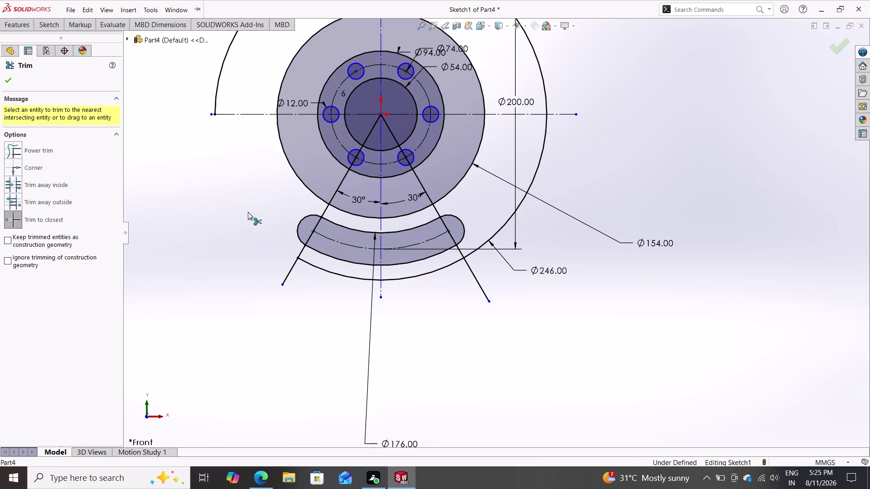
click(300, 180)
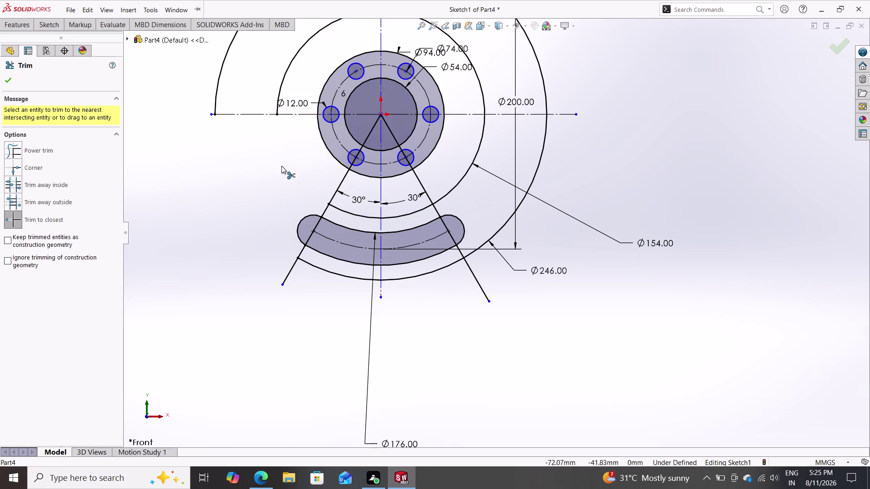
click(291, 61)
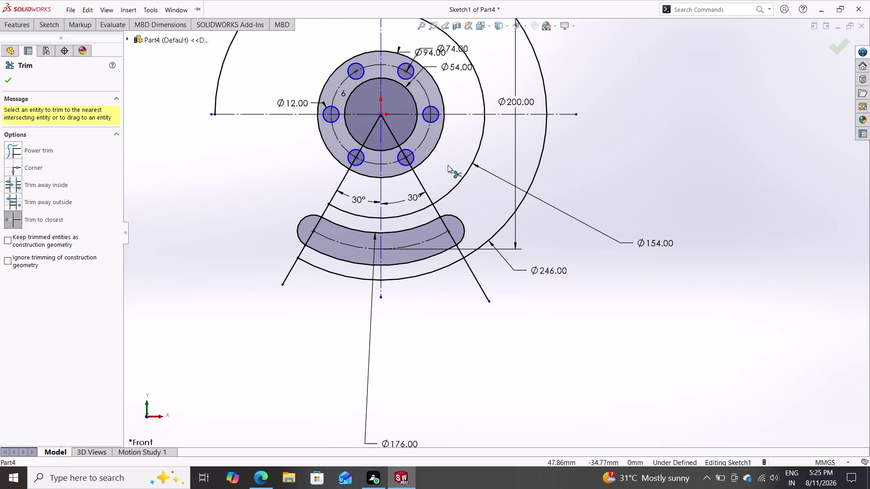
scroll(down, 3)
scroll(up, 3)
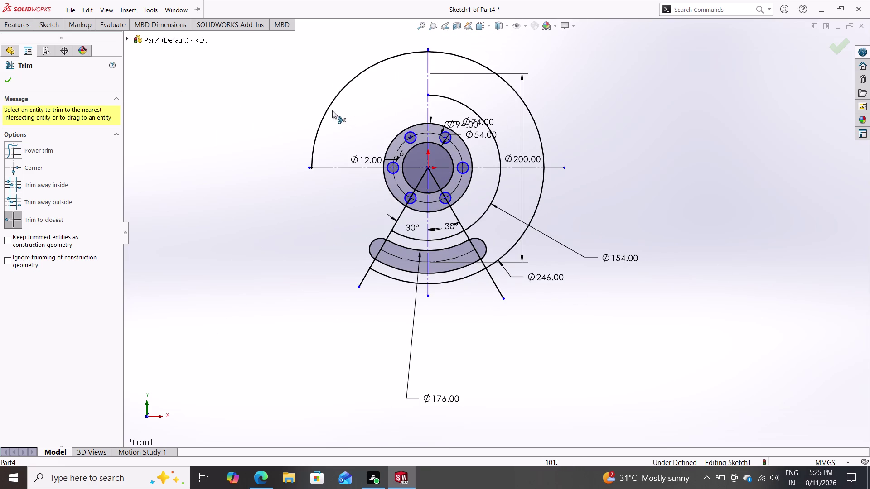
Trim the upper and right portions of both circles, leaving short arcs.
click(328, 108)
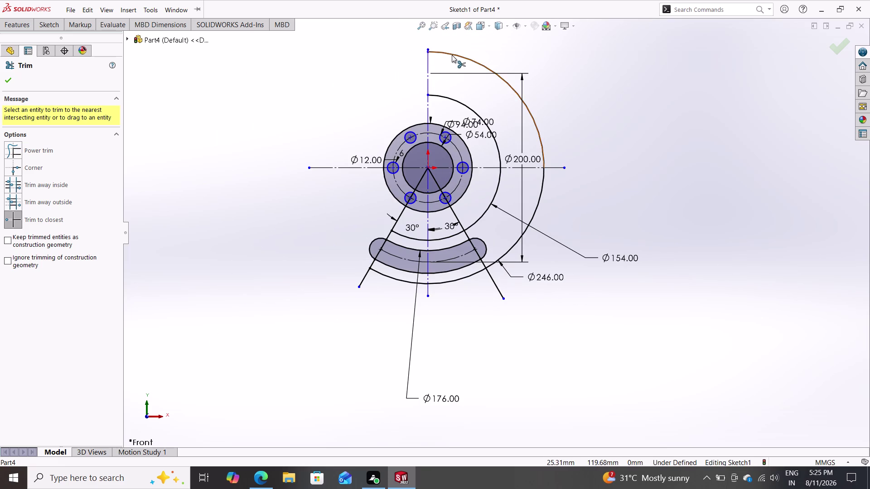
click(452, 55)
click(455, 99)
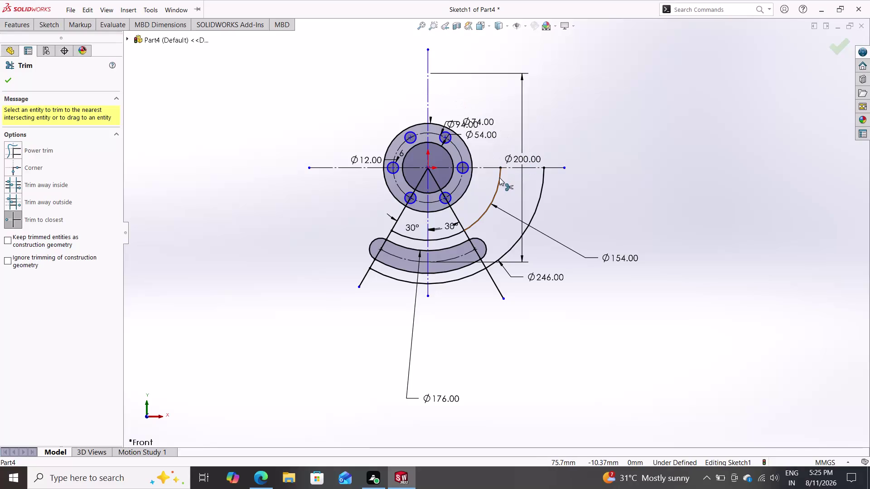
click(498, 178)
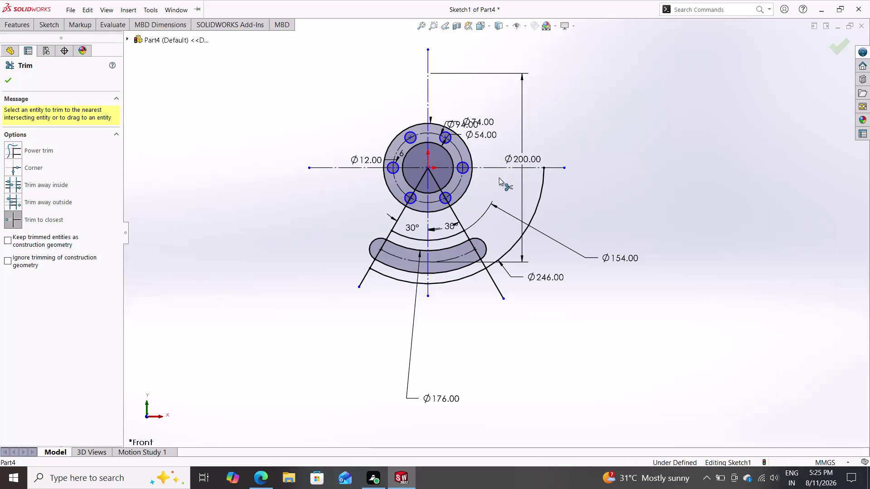
click(540, 194)
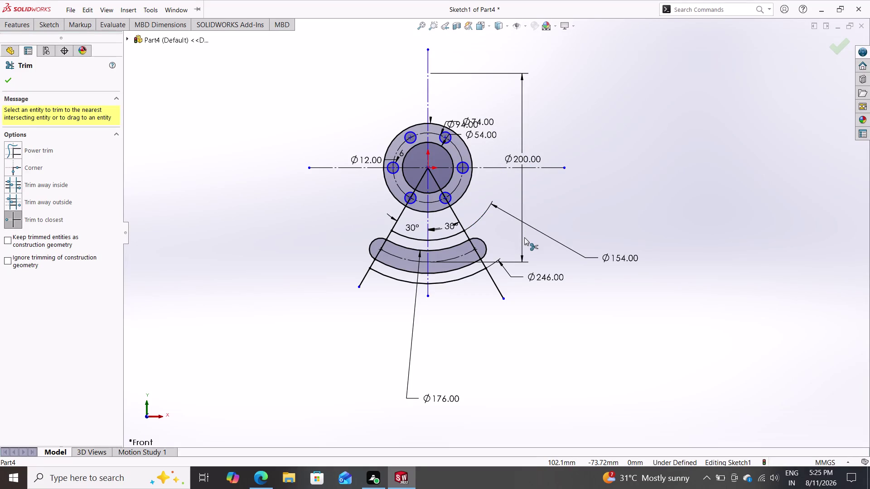
key(Escape)
scroll(up, 3)
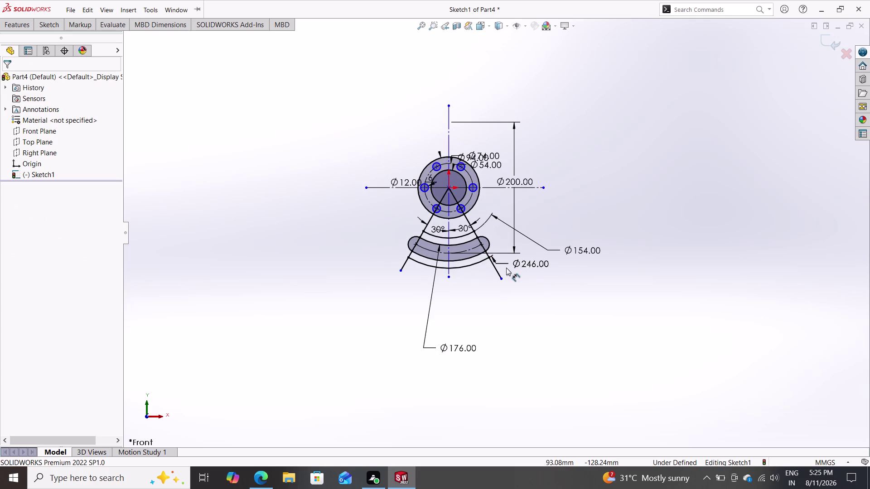
scroll(down, 3)
scroll(down, 3)
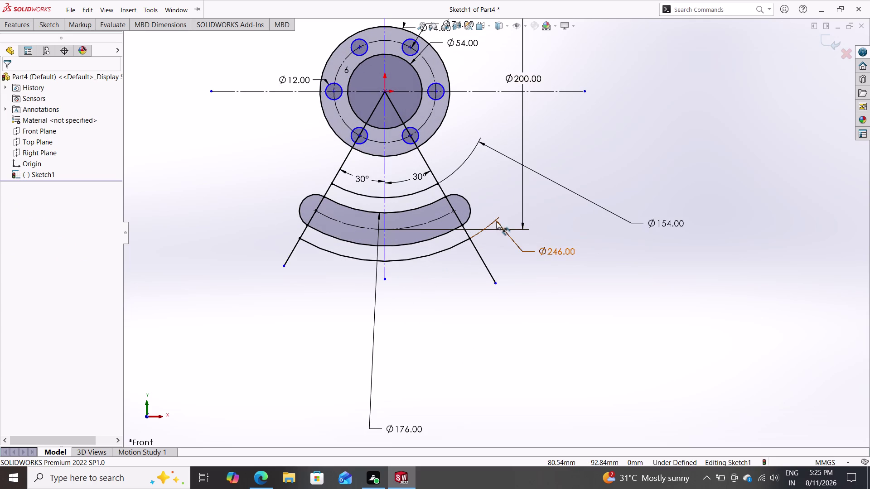
click(496, 222)
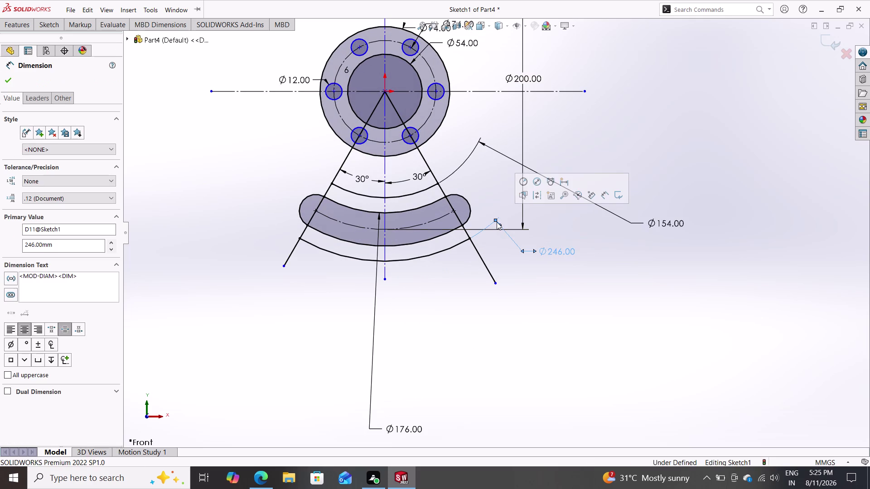
Delete the unfinished Ø246 dimension and drag the Ø154.00 label below the slot.
key(Delete)
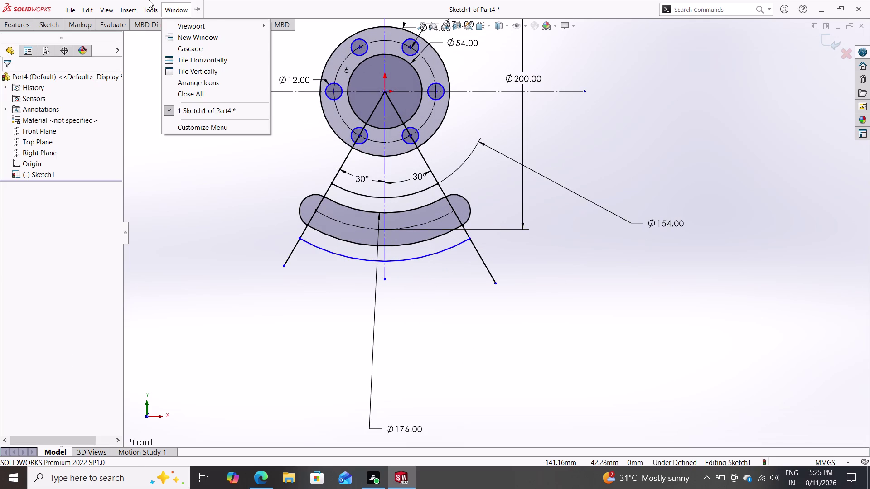
drag(483, 143, 470, 175)
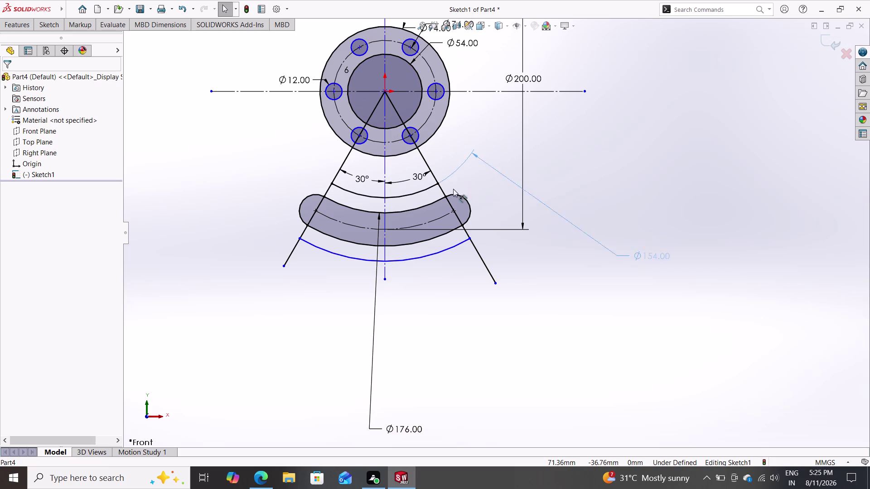
drag(469, 175, 268, 307)
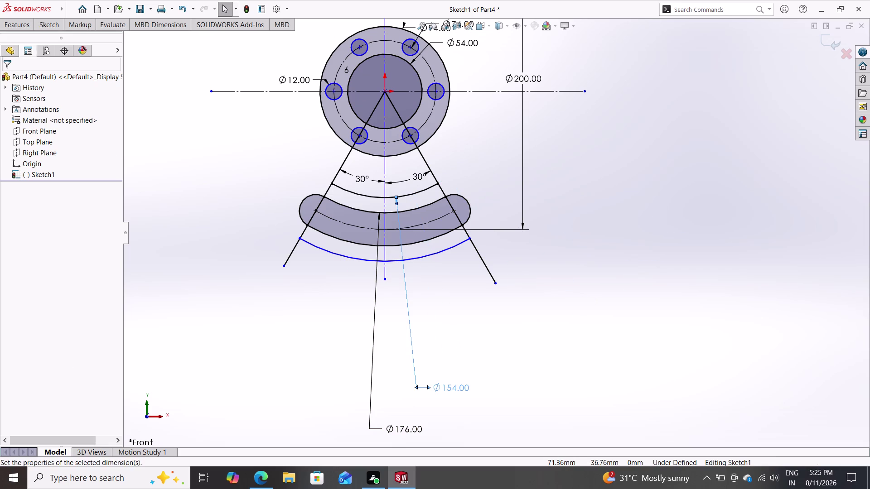
key(Escape)
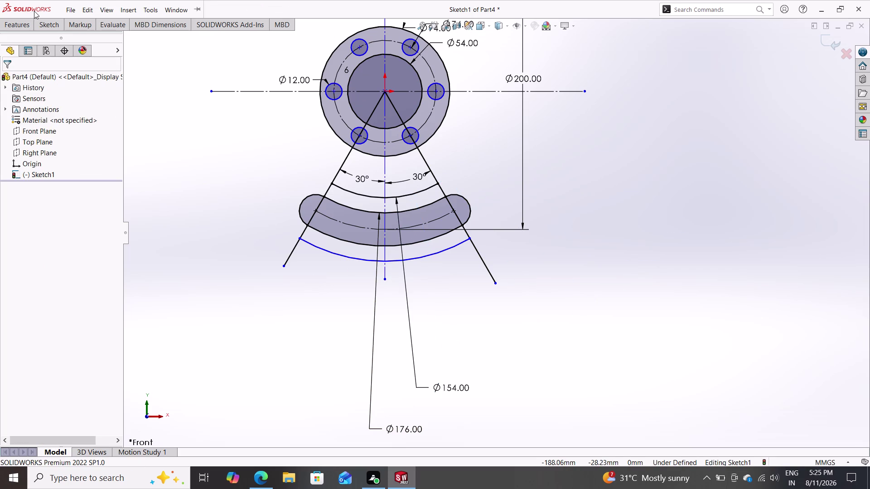
click(49, 24)
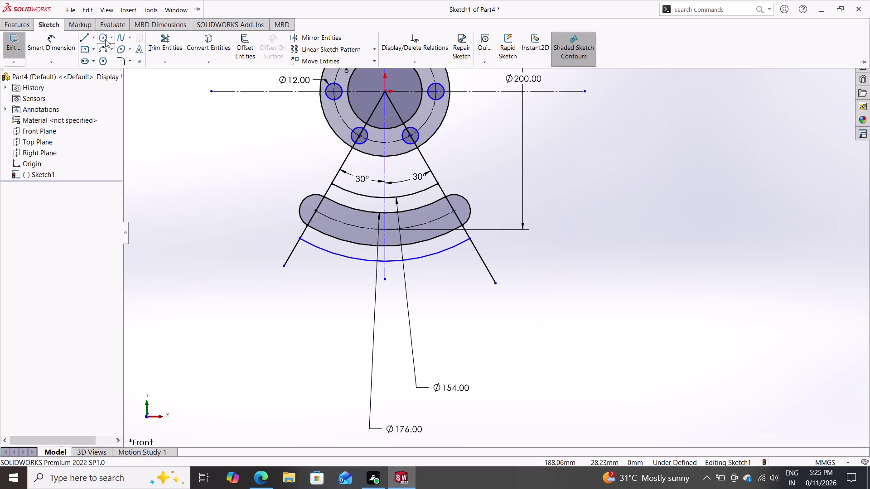
Draw R23 circles centred on the left and right ends of the curved slot.
click(105, 40)
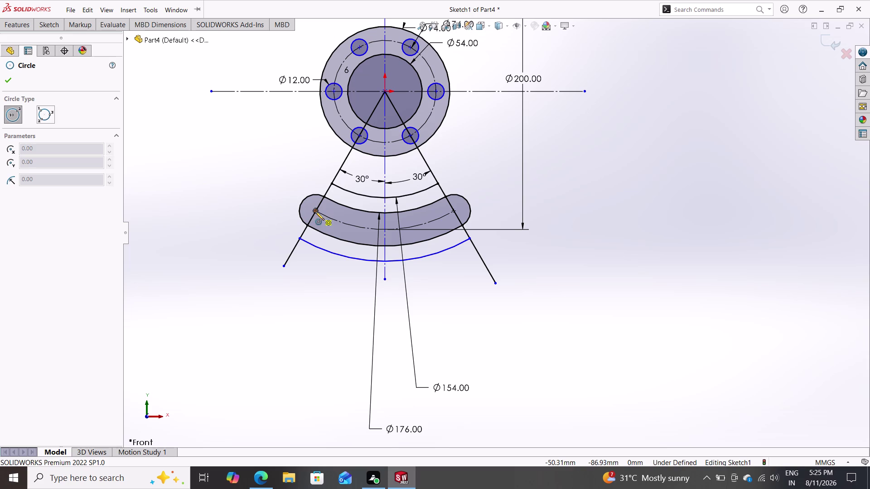
click(315, 211)
click(333, 183)
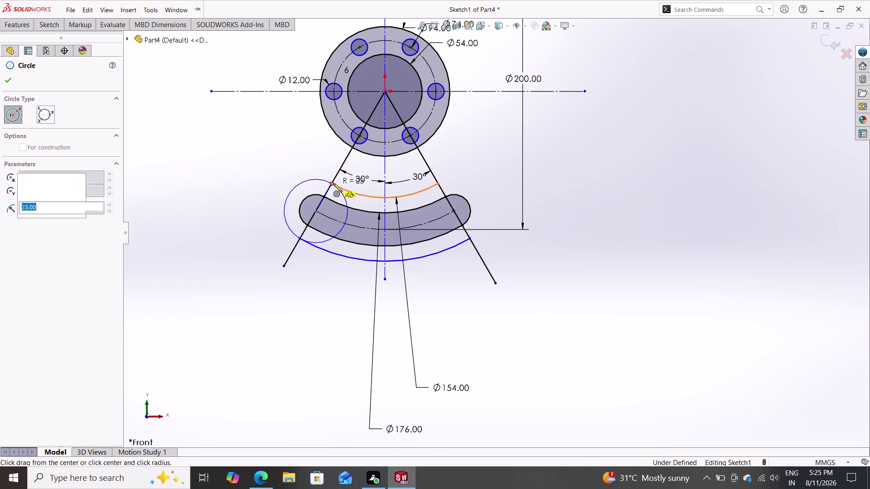
click(453, 211)
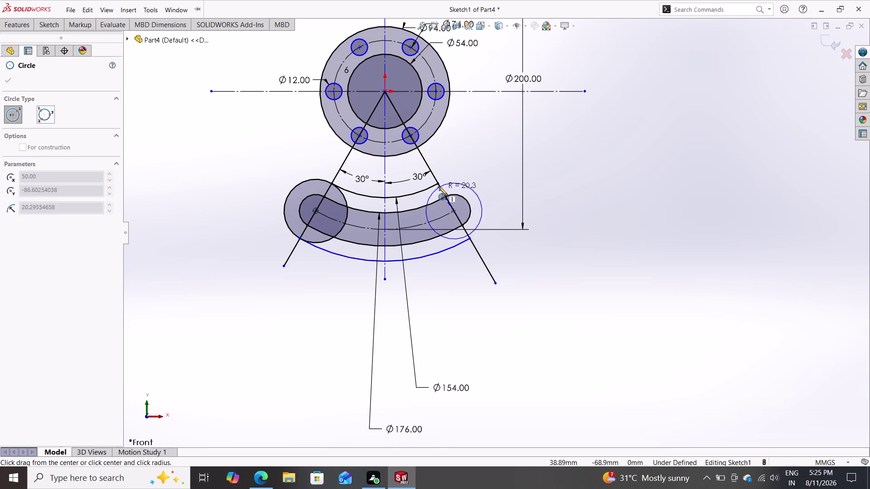
click(435, 183)
key(Escape)
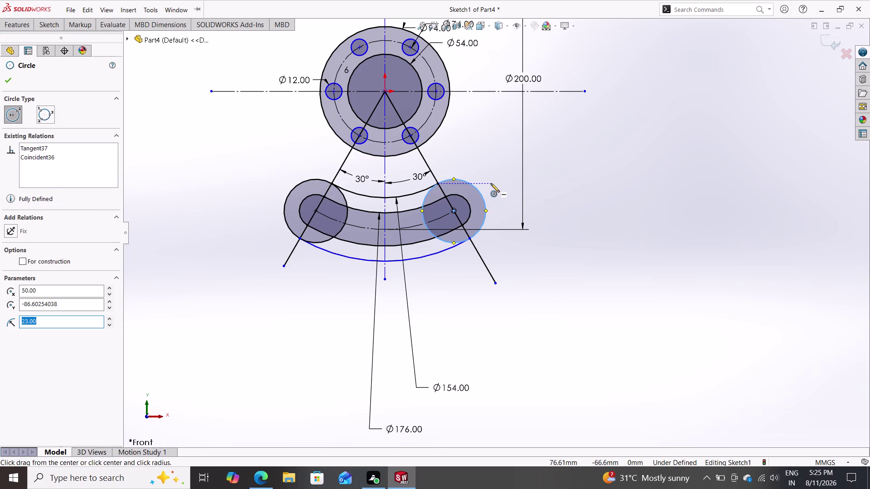
click(49, 22)
click(164, 46)
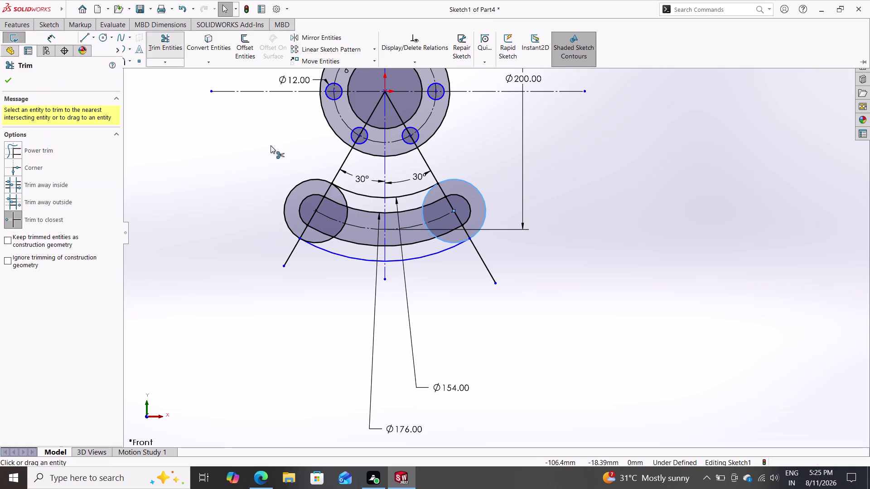
Trim the left 23 mm end circle into a rounded end for the outer slot.
click(342, 196)
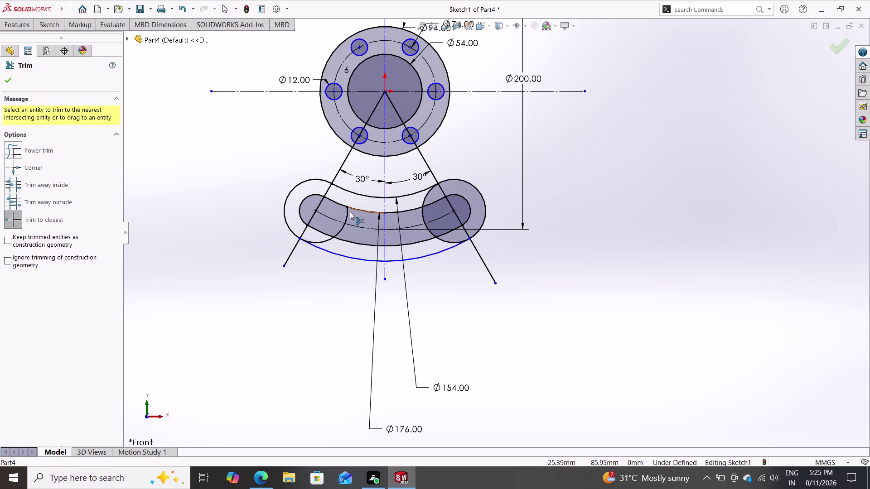
click(348, 211)
click(341, 225)
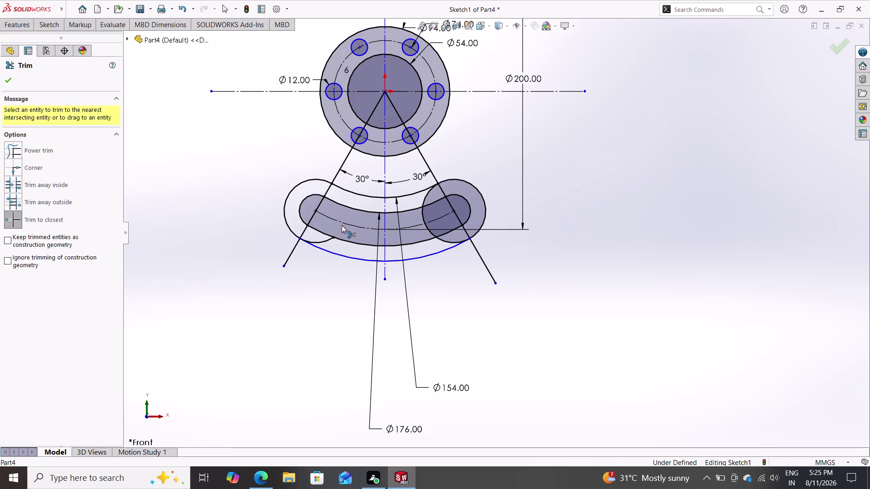
click(326, 241)
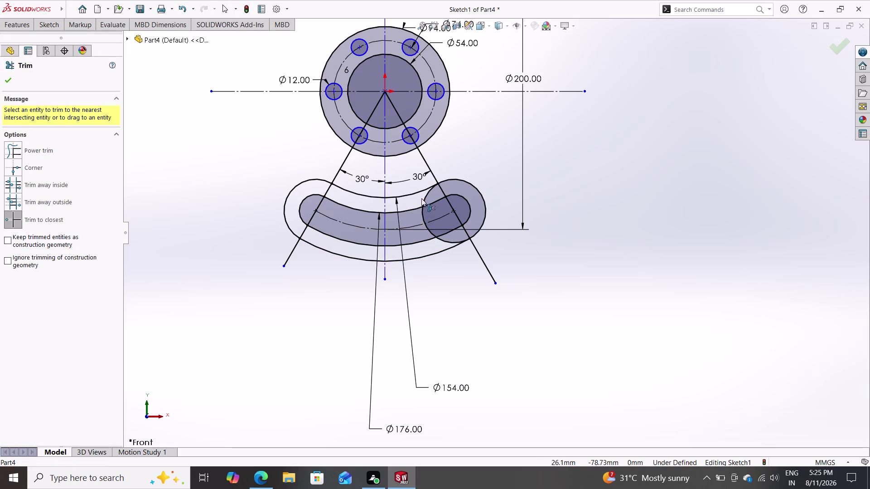
Trim the right end circle and stray arc segments to close the outer slot outline.
click(425, 198)
click(421, 211)
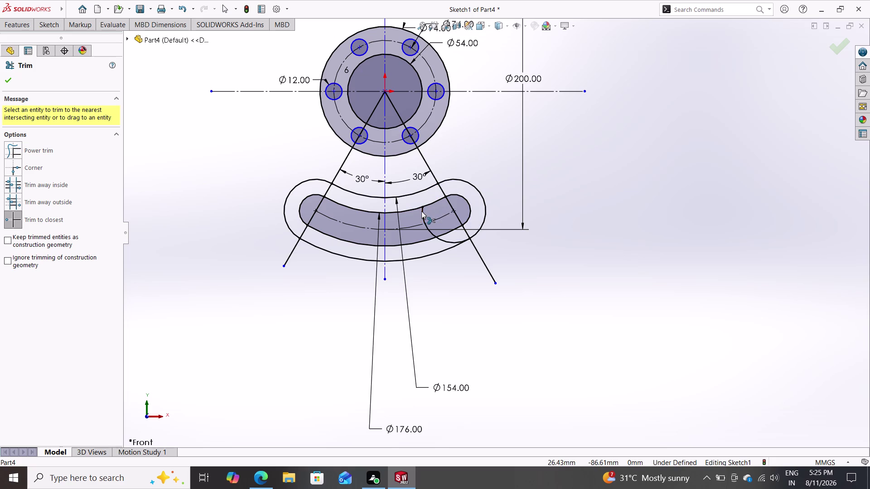
click(434, 233)
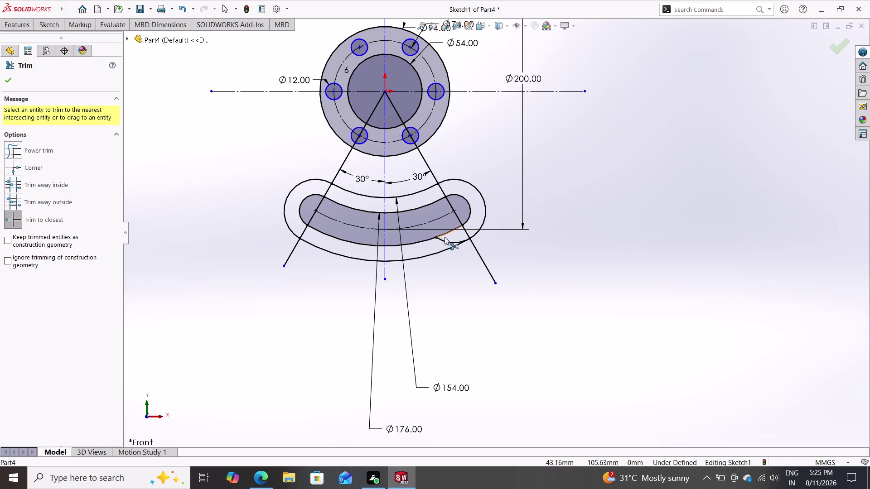
click(445, 239)
click(451, 240)
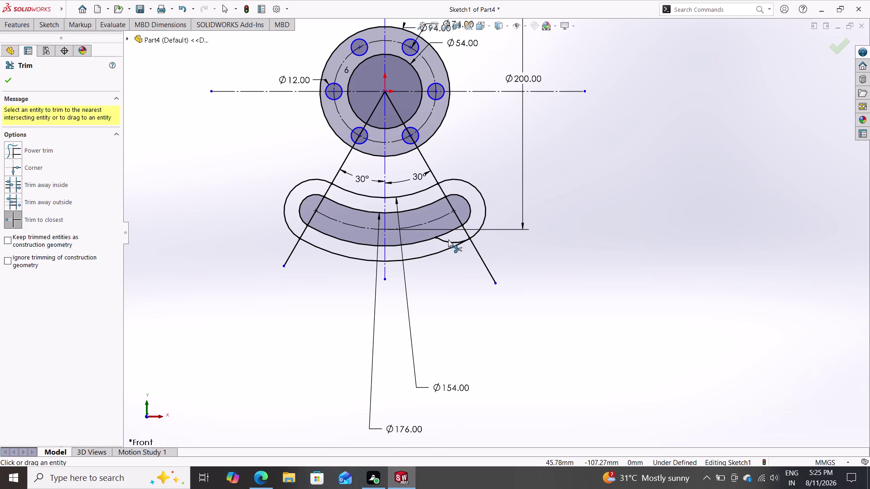
click(448, 239)
key(Escape)
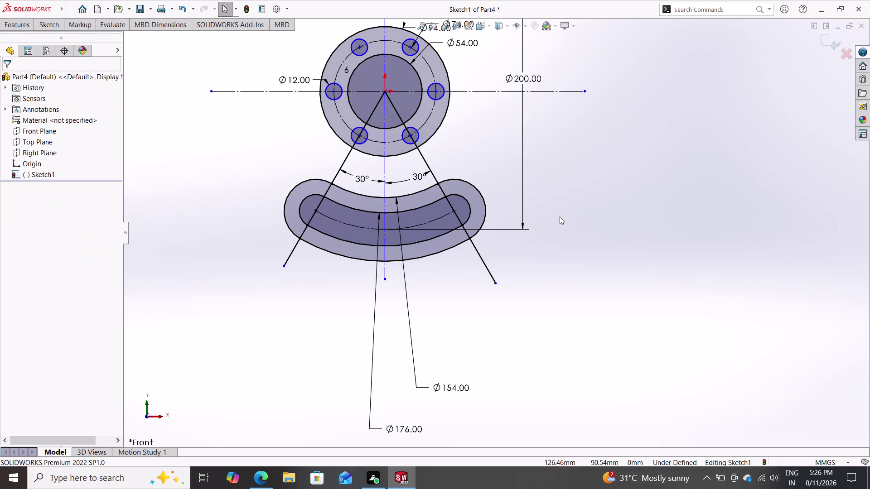
scroll(down, 3)
scroll(up, 3)
scroll(up, 3)
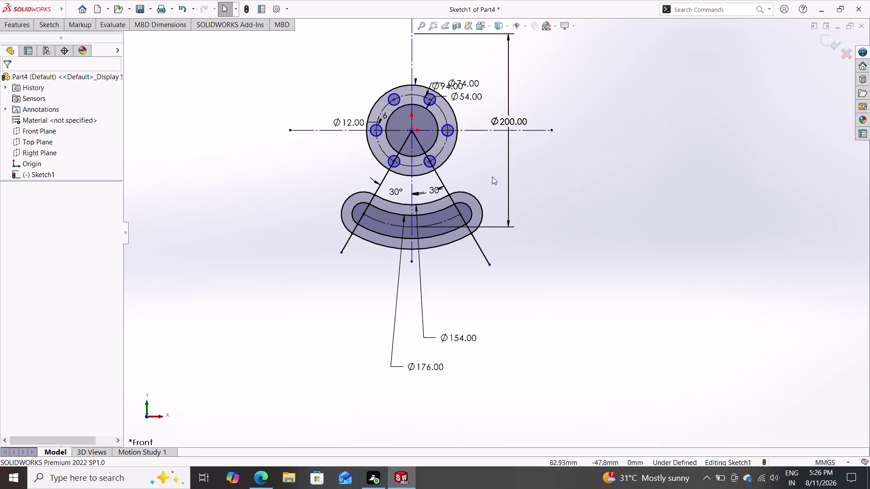
scroll(down, 3)
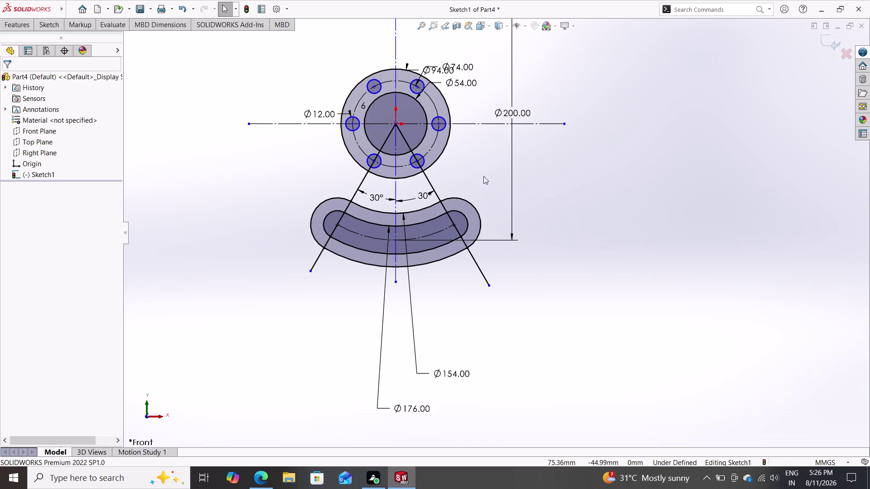
scroll(up, 3)
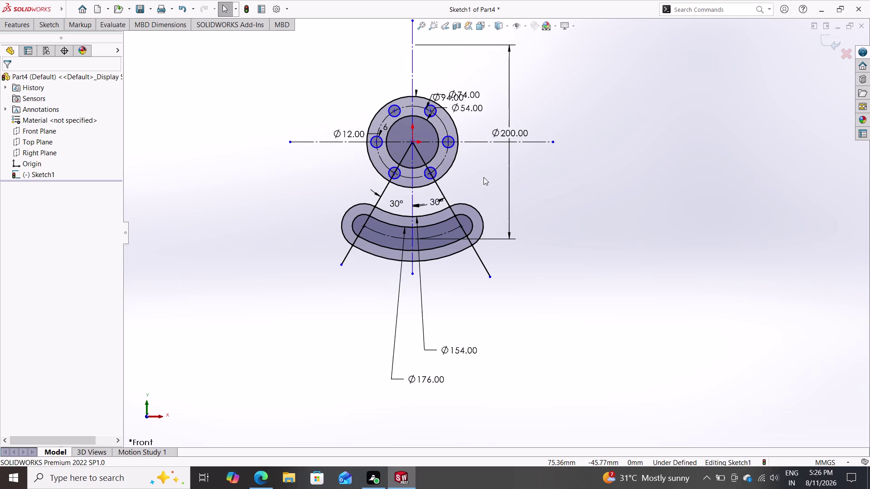
scroll(down, 3)
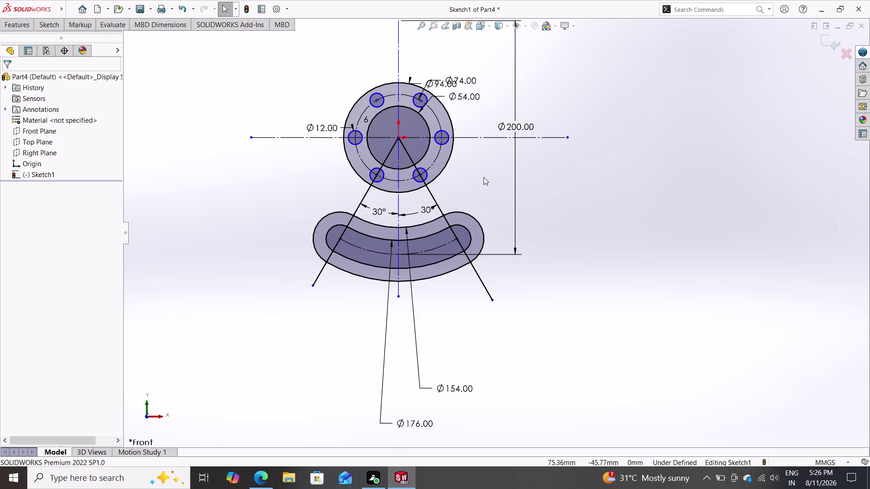
key(Escape)
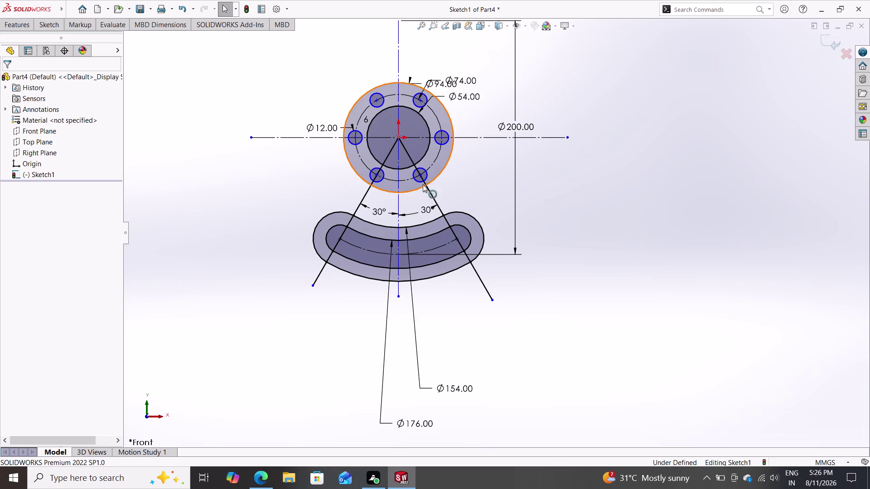
Select the vertical centreline and all six bolt holes and apply Fully Define Sketch.
click(396, 205)
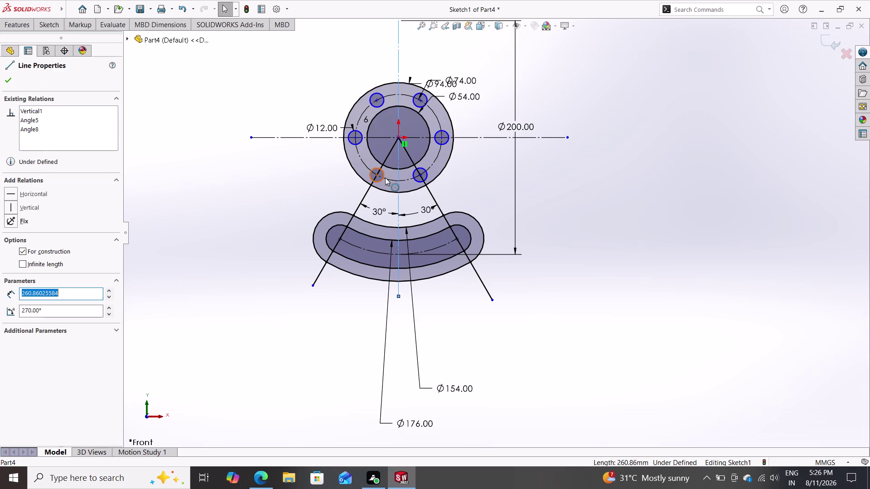
click(381, 179)
click(426, 177)
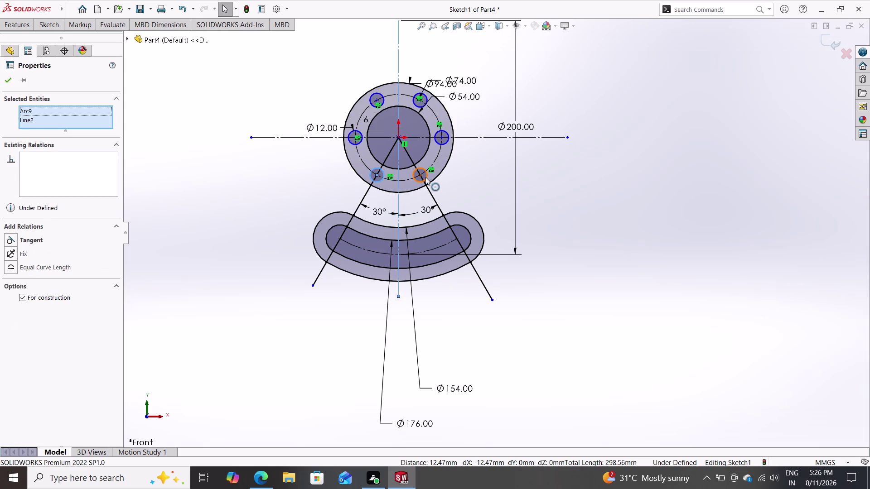
click(446, 139)
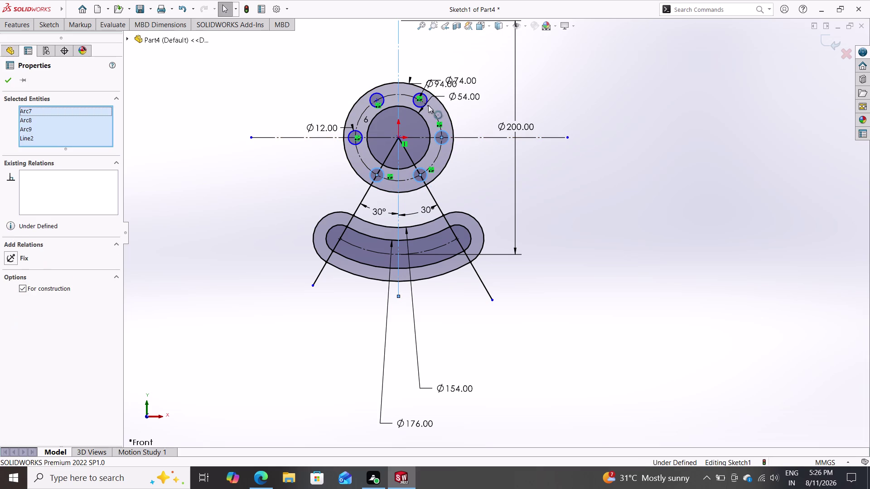
click(423, 96)
click(382, 99)
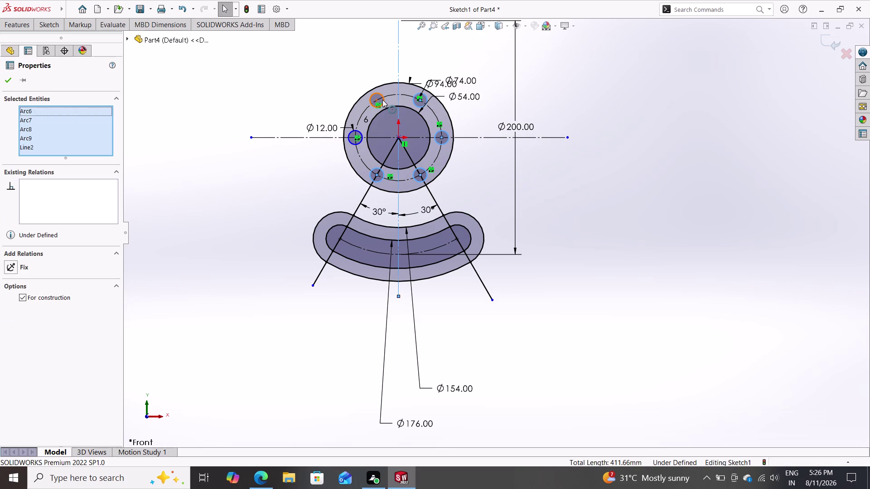
click(360, 132)
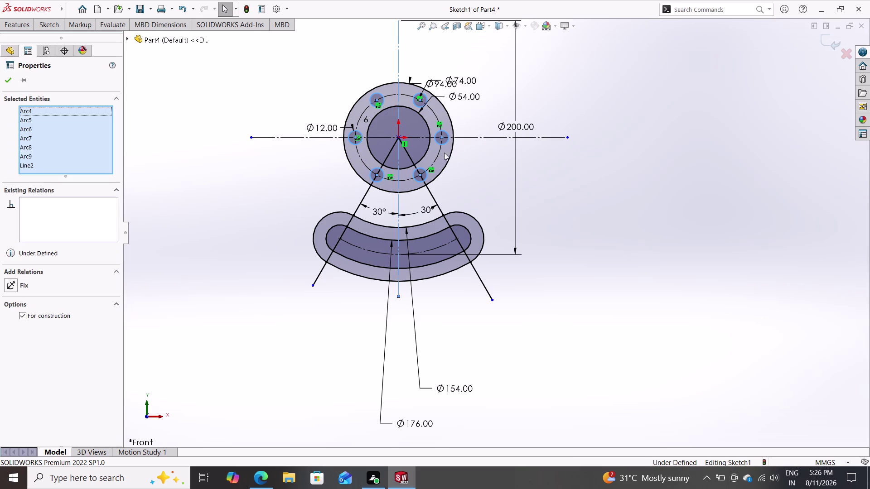
right_click(491, 183)
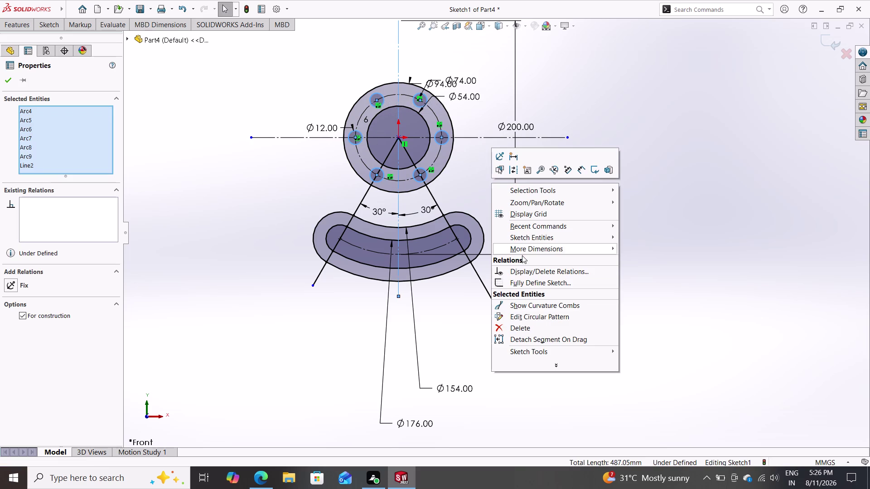
click(551, 284)
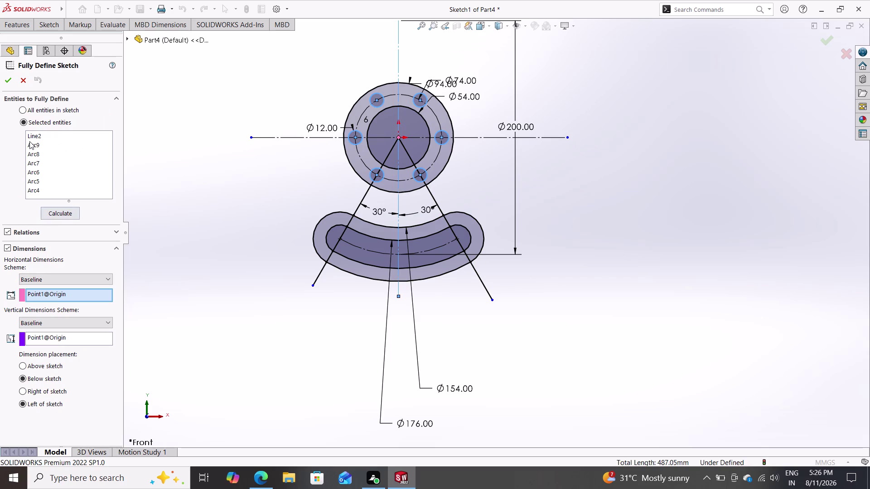
click(8, 79)
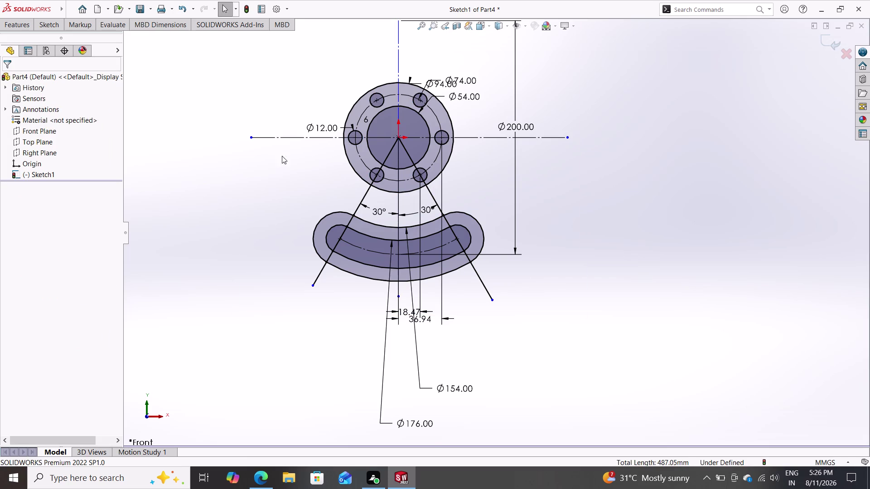
scroll(down, 3)
scroll(up, 3)
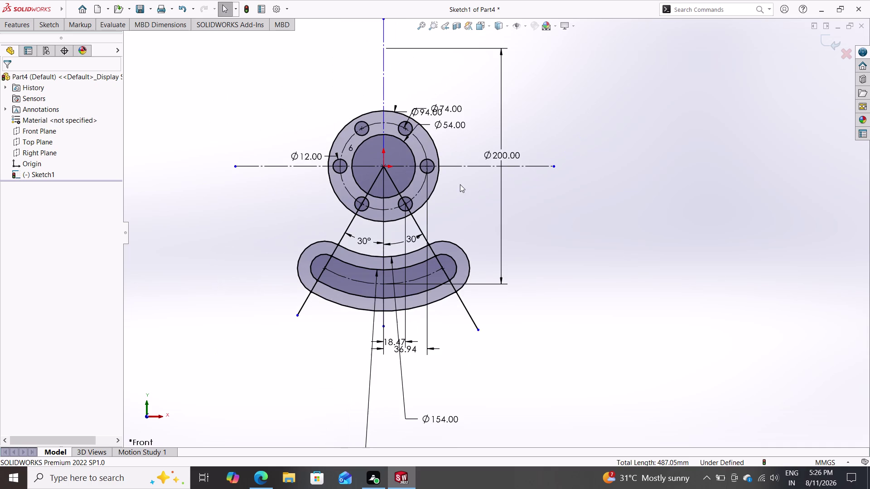
scroll(up, 3)
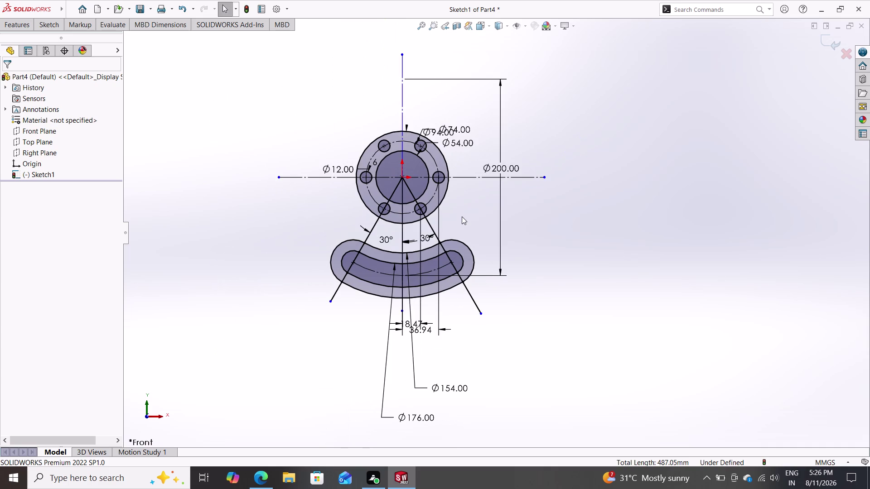
click(403, 113)
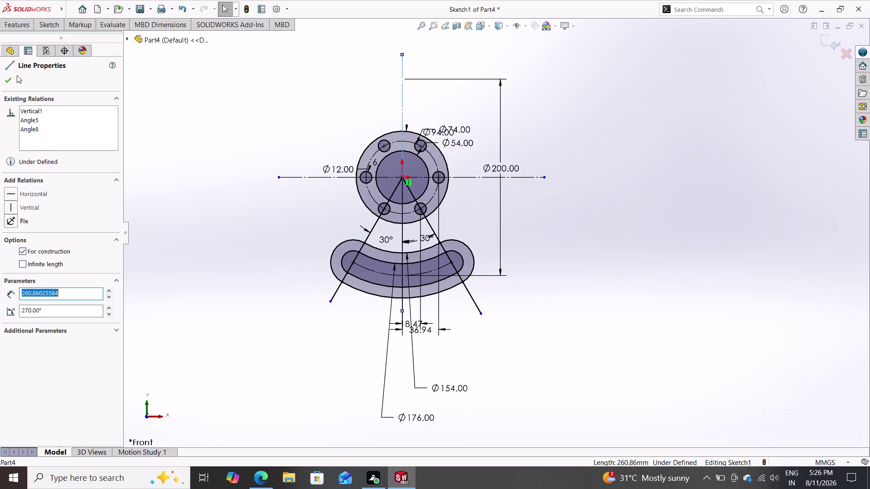
right_click(464, 105)
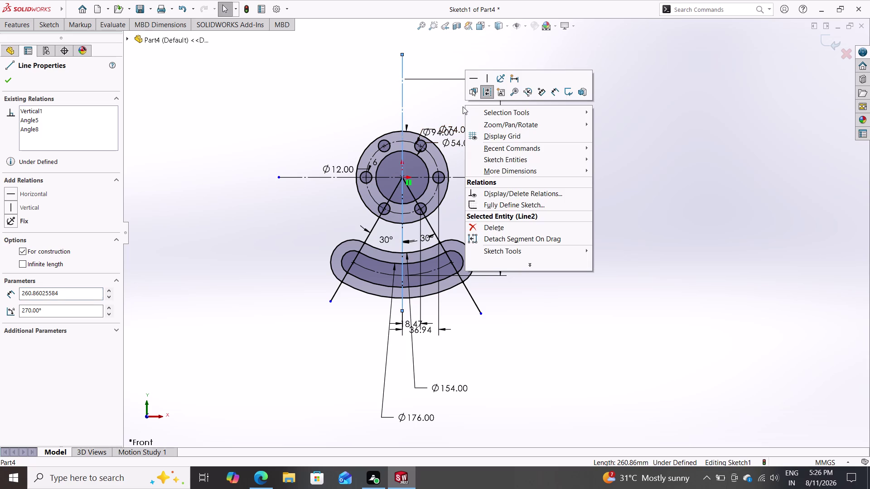
click(512, 201)
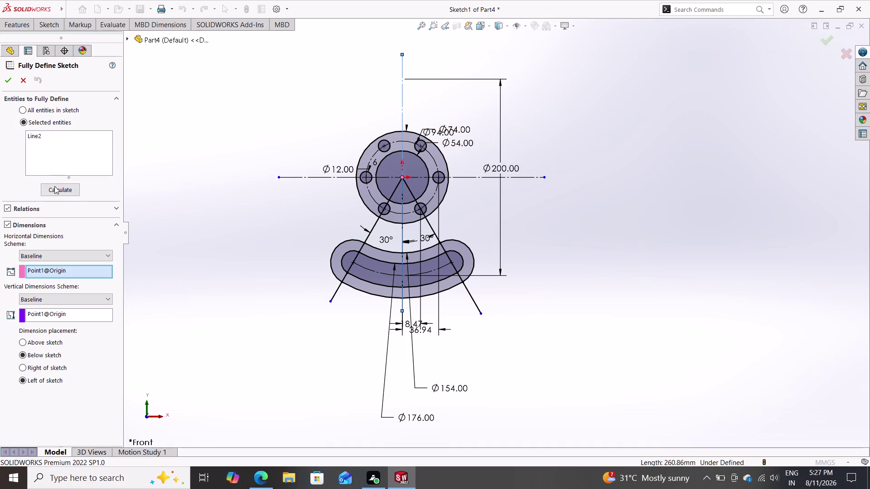
click(9, 81)
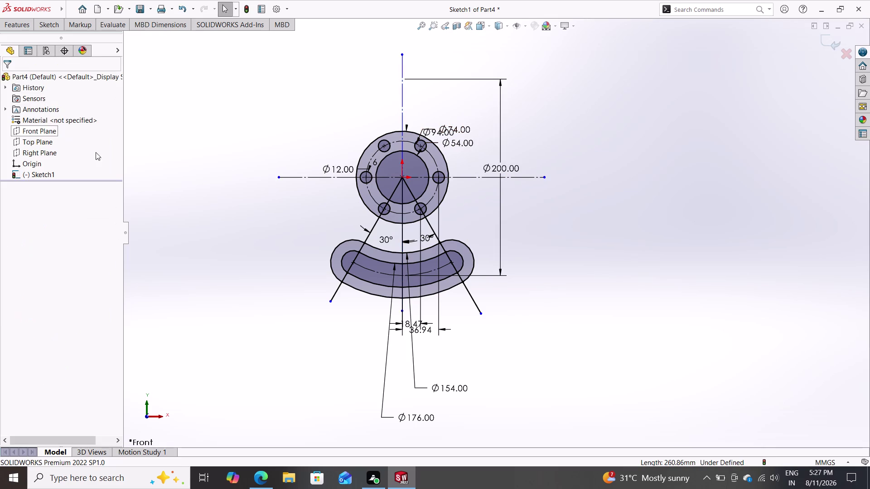
key(Escape)
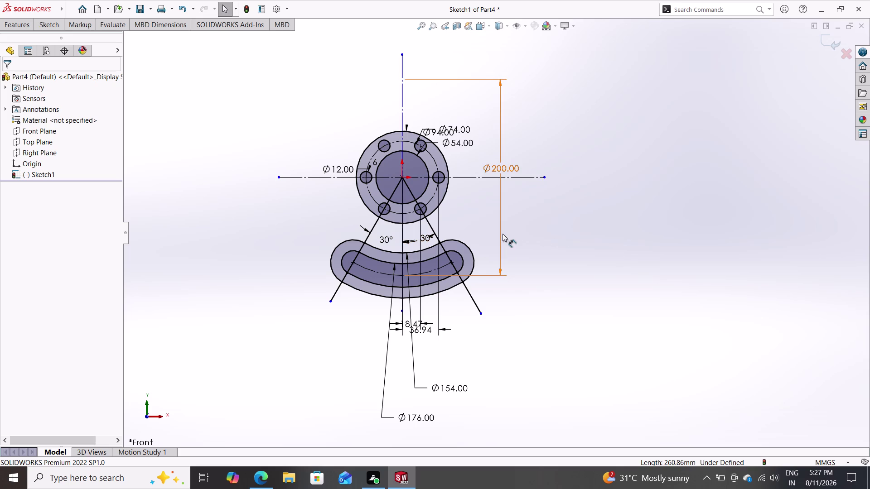
scroll(down, 3)
scroll(down, 3)
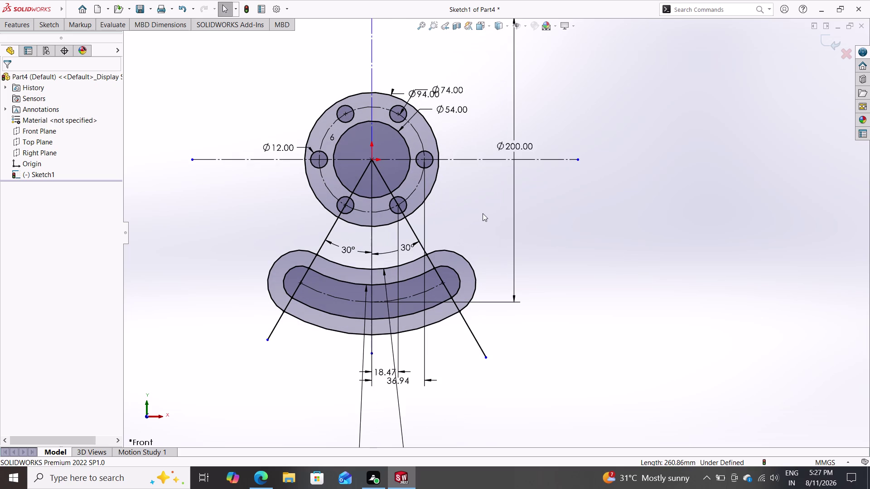
scroll(down, 3)
scroll(up, 3)
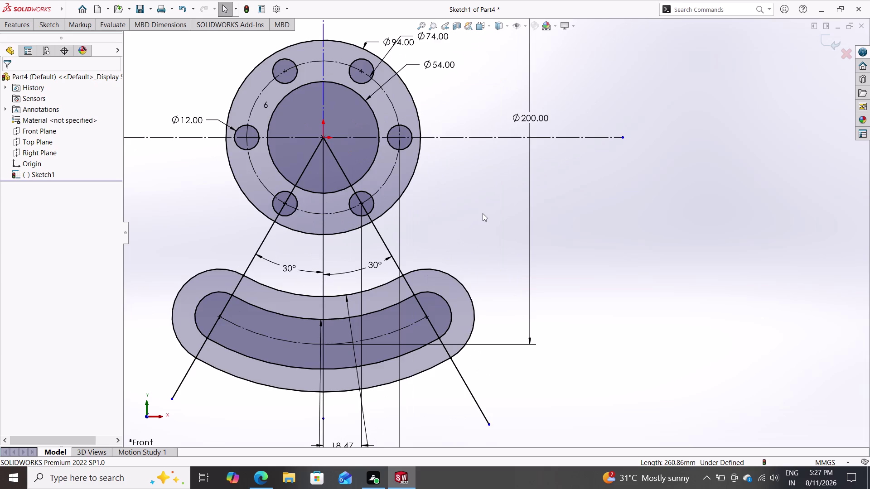
scroll(up, 3)
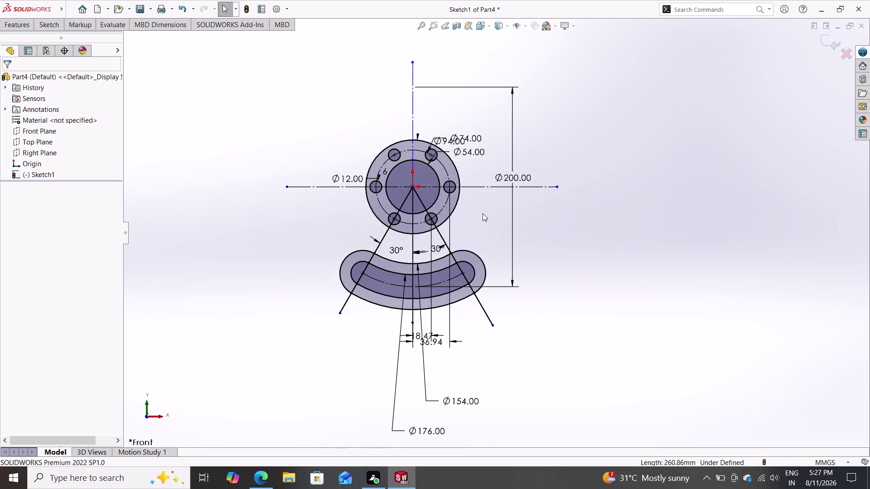
key(Delete)
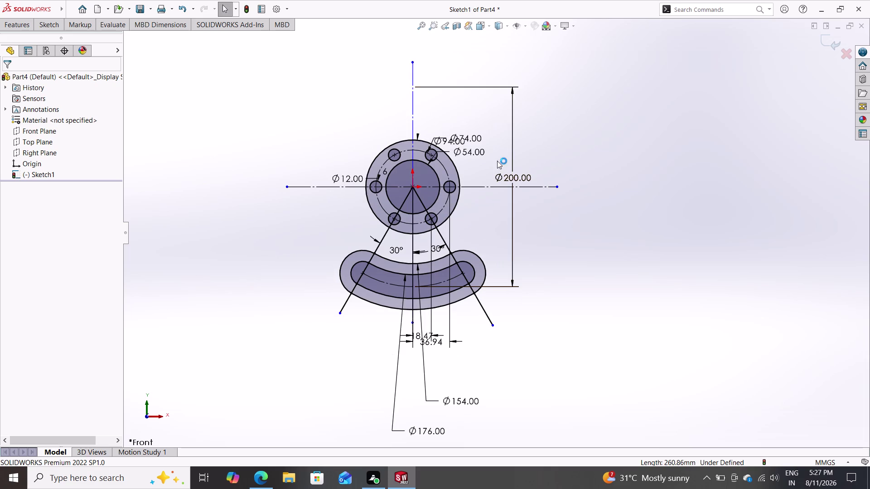
click(414, 99)
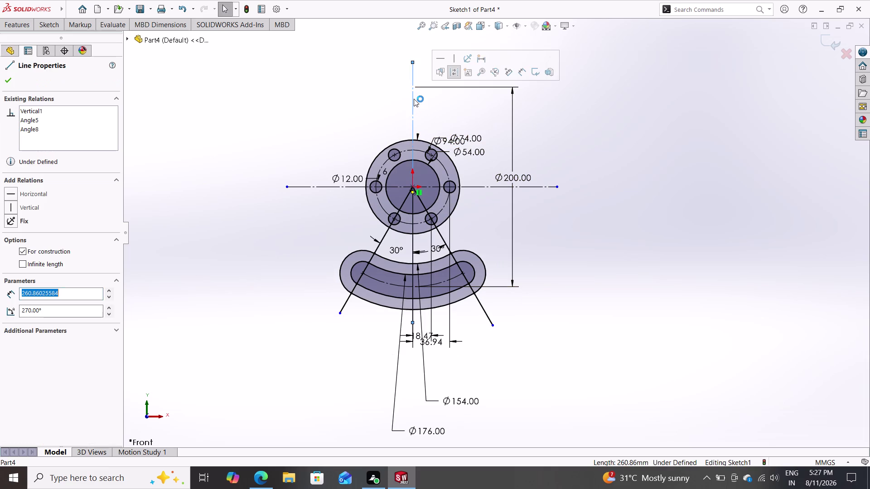
key(Delete)
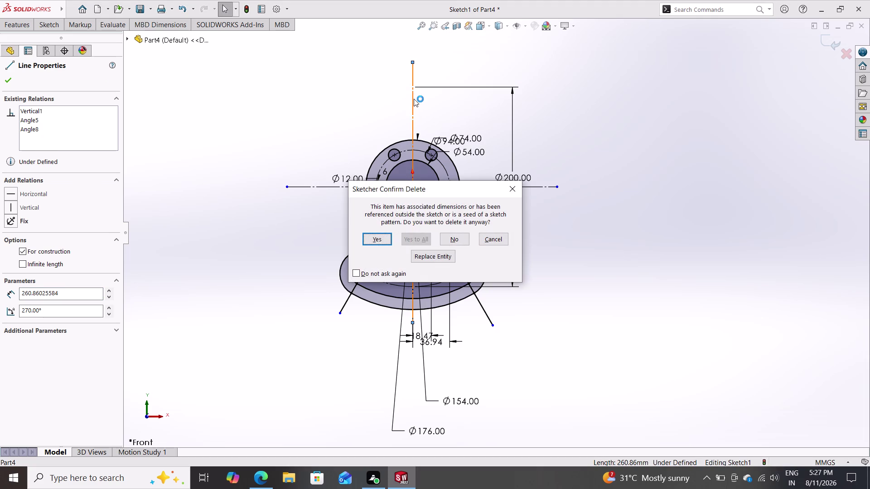
click(379, 238)
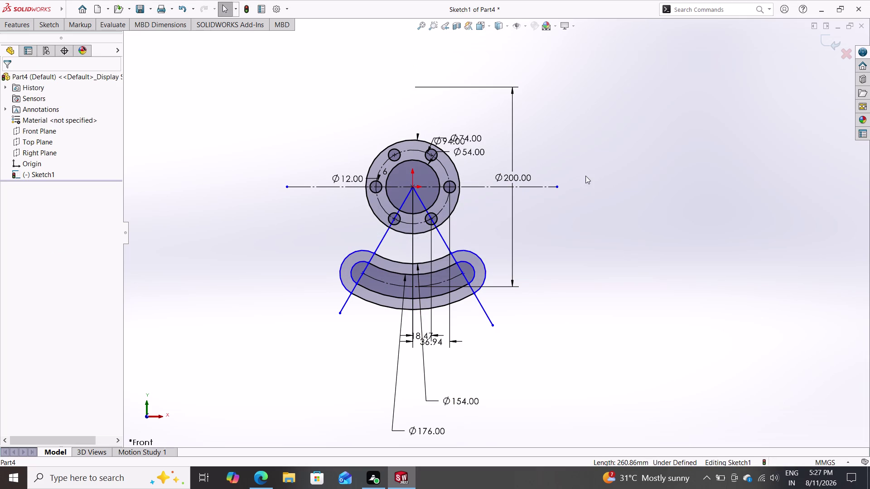
key(ctrl+z)
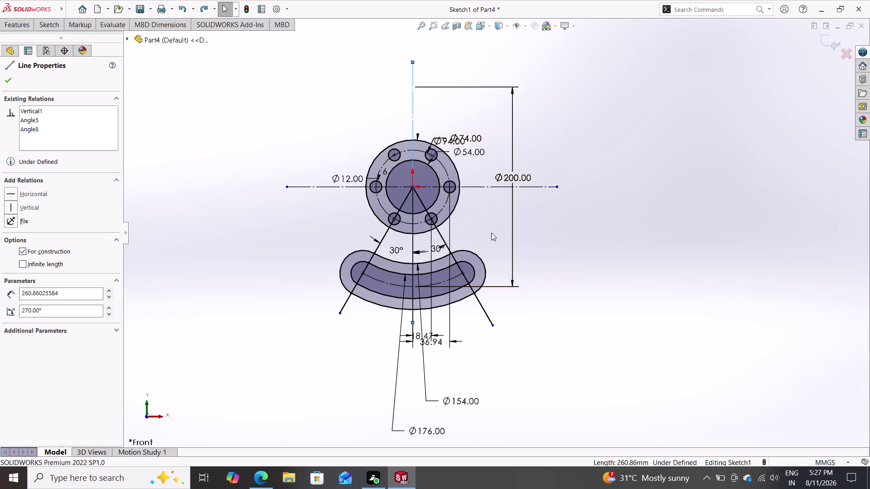
scroll(up, 3)
scroll(down, 3)
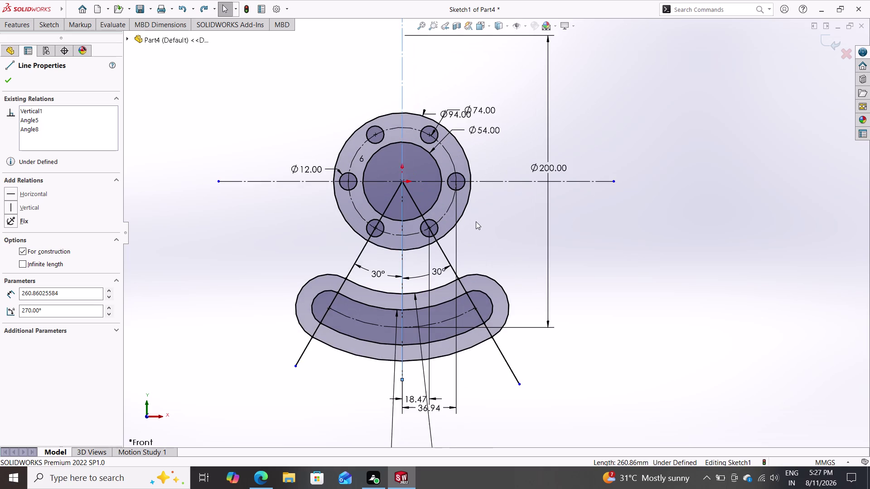
scroll(down, 3)
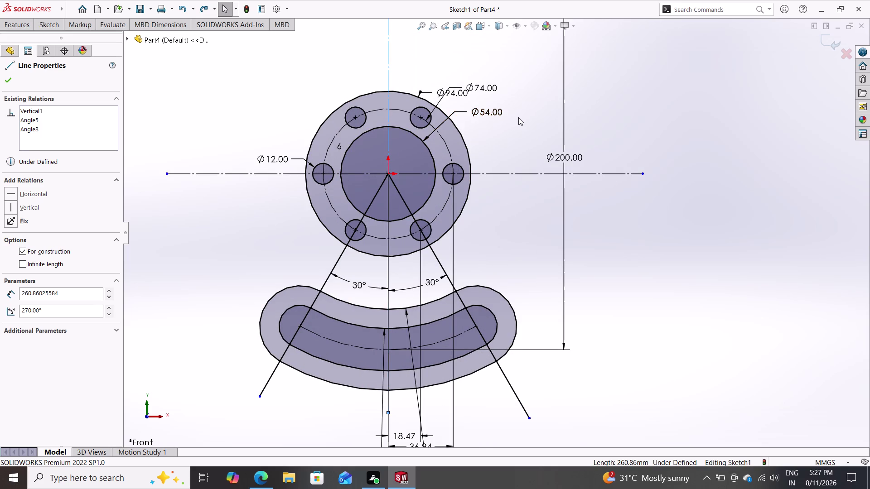
scroll(down, 3)
scroll(up, 3)
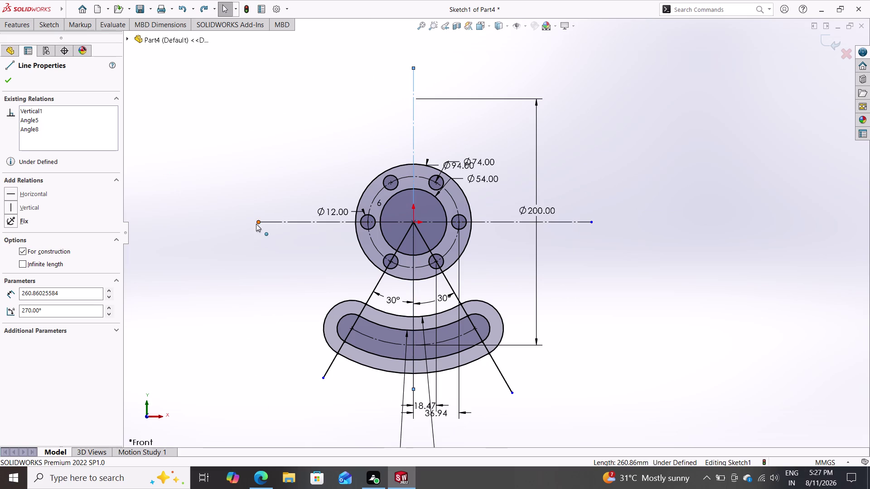
Extend the horizontal centreline's left end, then fully define it with the vertical centreline.
drag(256, 222, 242, 241)
key(Escape)
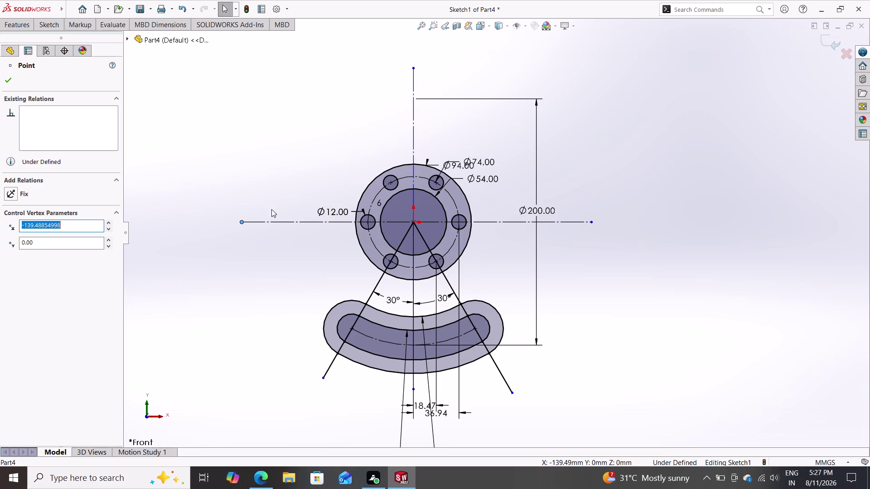
click(412, 122)
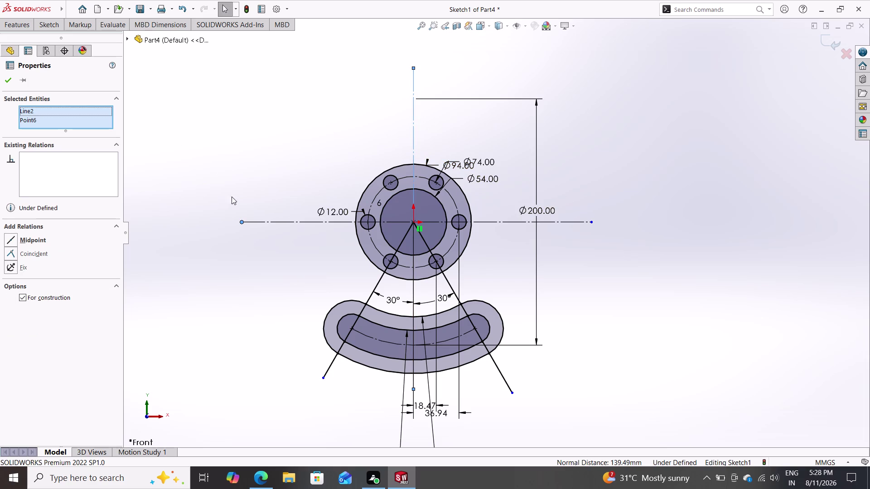
right_click(508, 158)
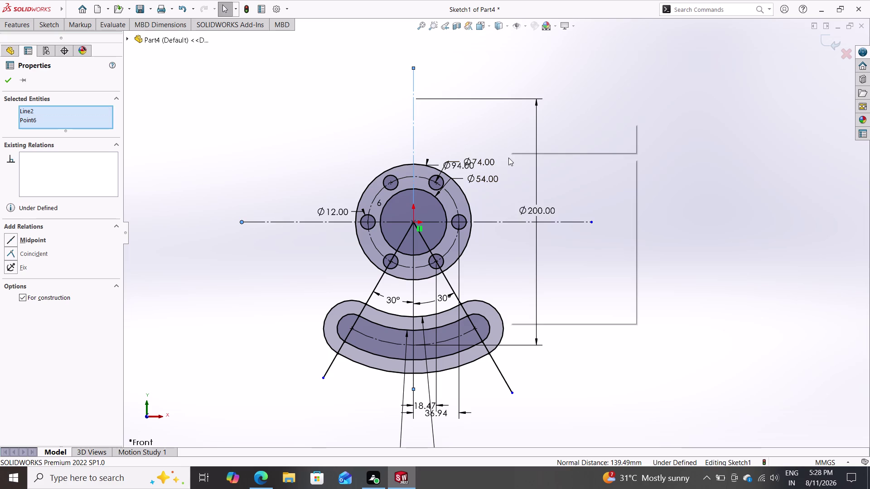
click(553, 260)
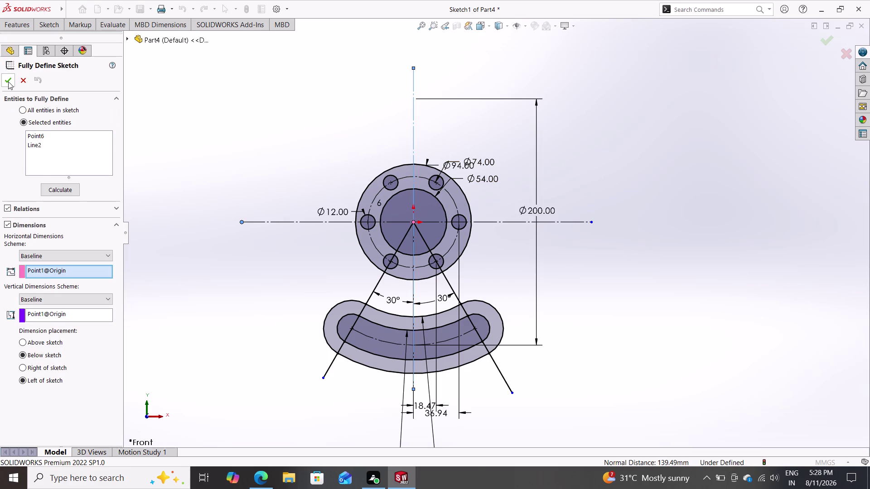
click(8, 82)
key(Escape)
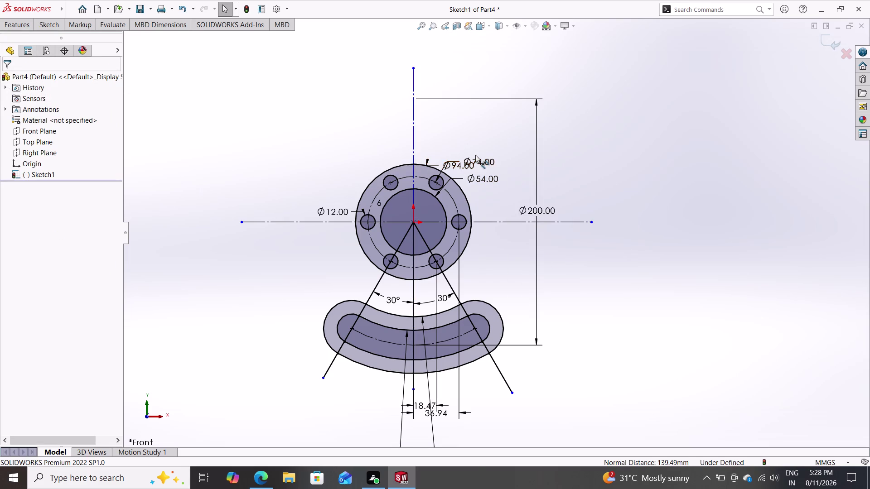
key(Escape)
Drag sketch points, accidentally pulling one away and distorting the slot geometry.
drag(413, 70, 428, 209)
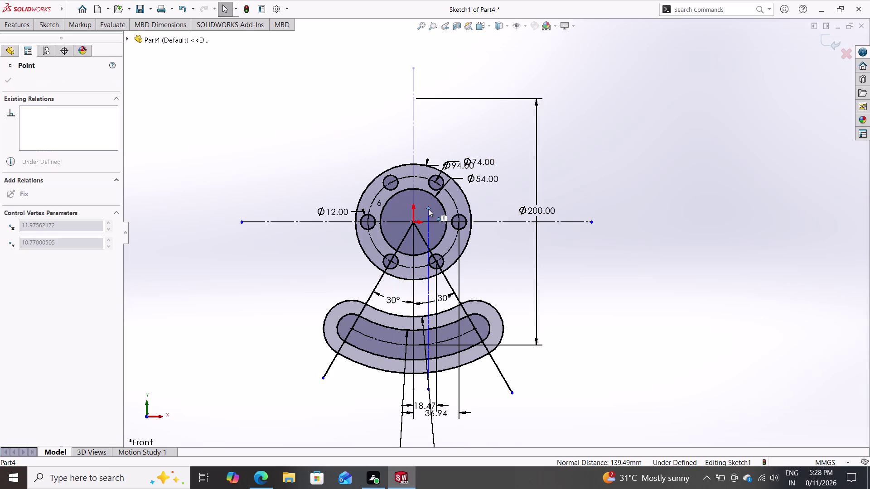
drag(428, 209, 643, 147)
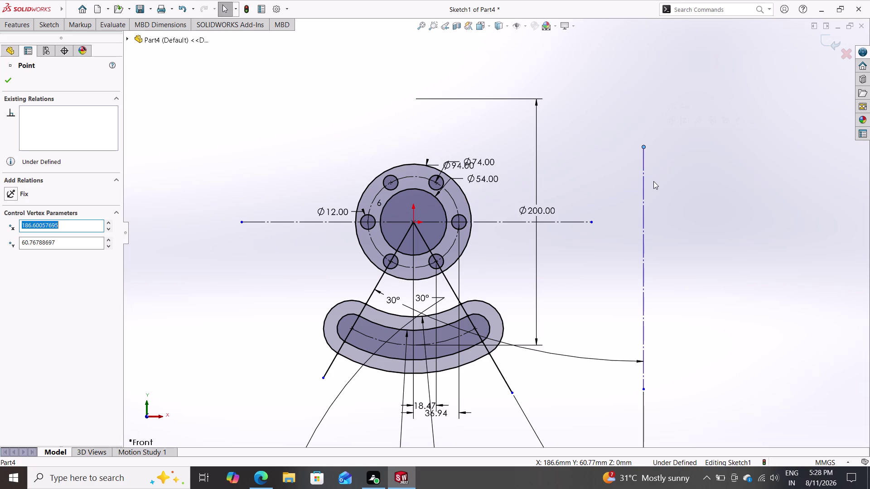
scroll(down, 3)
scroll(up, 3)
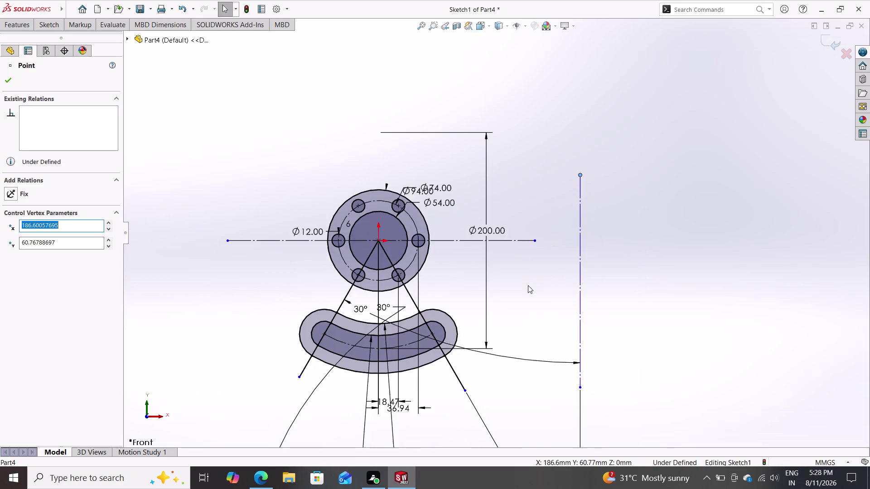
scroll(up, 3)
scroll(up, 3)
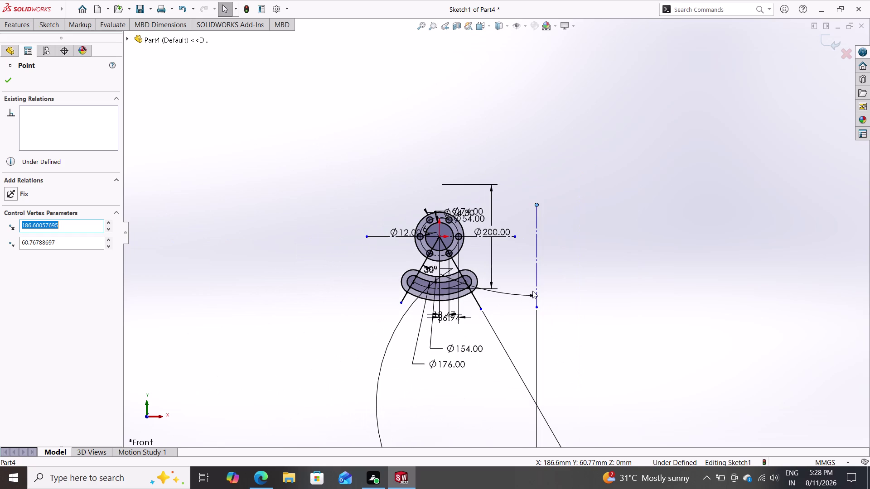
scroll(up, 3)
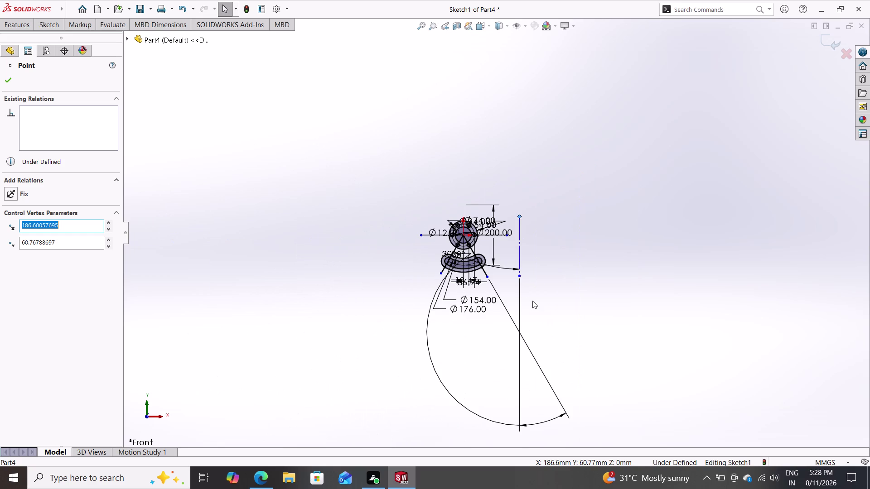
scroll(down, 3)
scroll(down, 3)
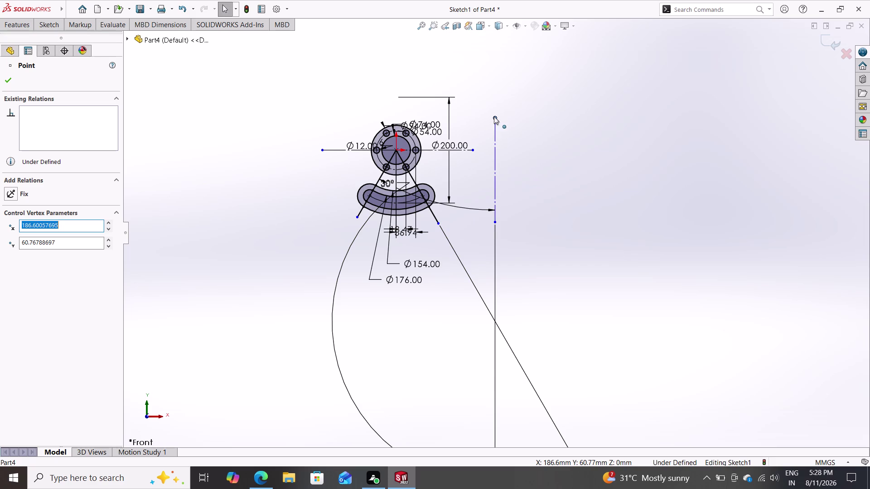
Reposition the vertical centerline's top endpoint, undoing the stray moves.
drag(494, 116, 529, 166)
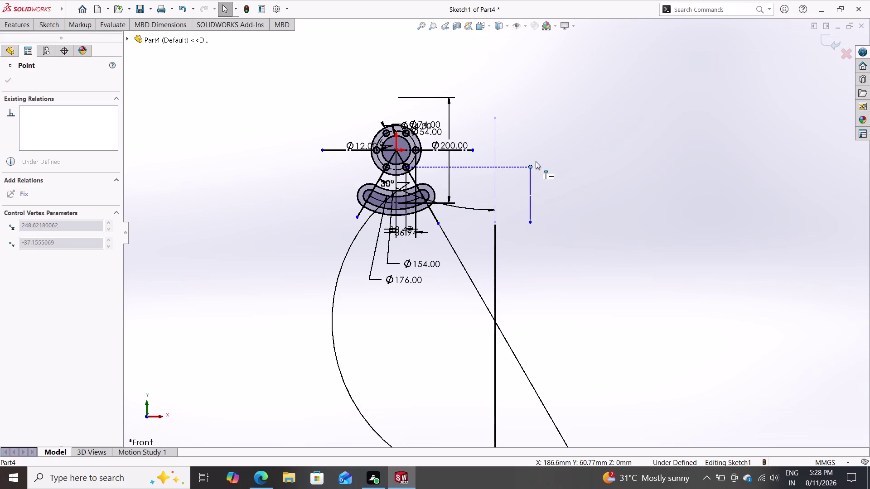
drag(530, 167, 539, 157)
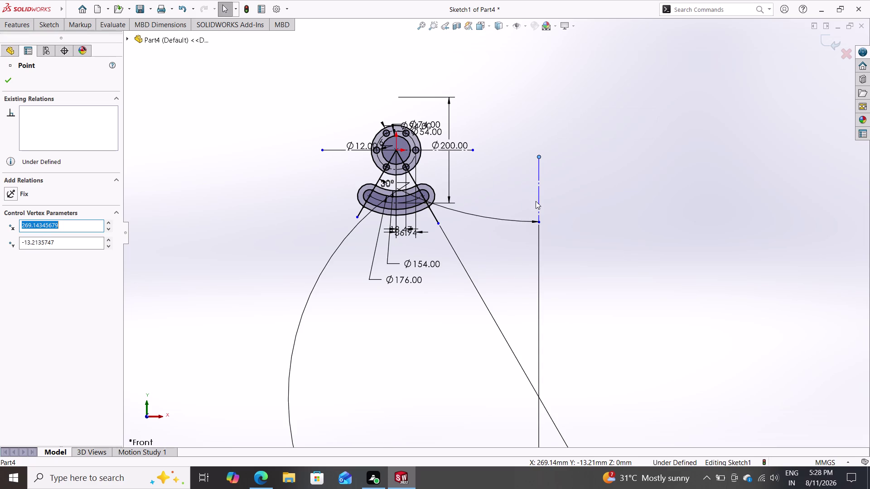
key(ctrl+z)
key(ctrl+z)
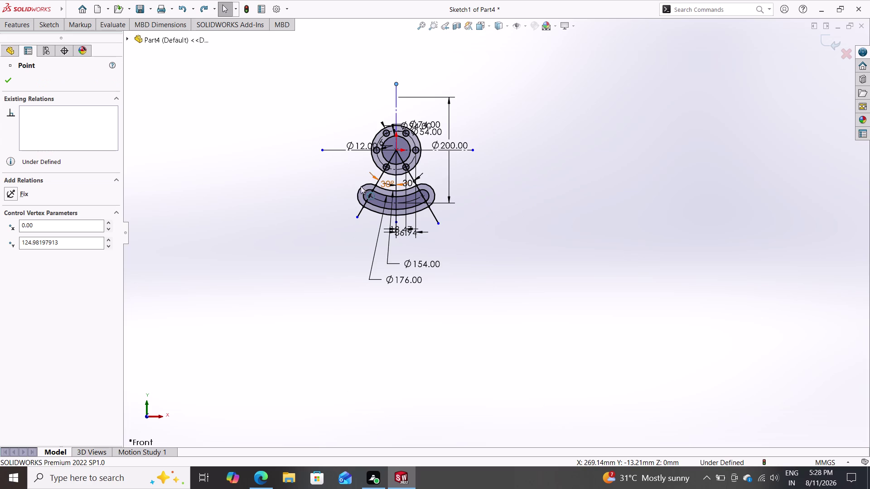
scroll(up, 3)
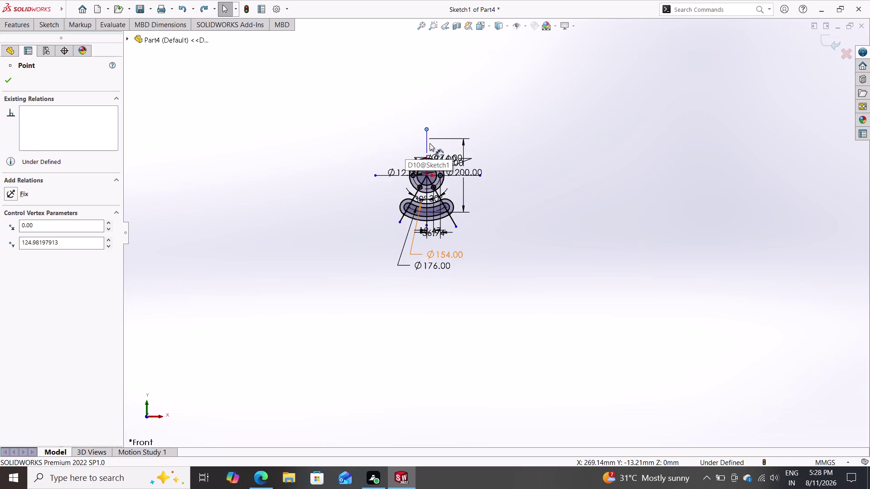
scroll(down, 3)
scroll(down, 3)
scroll(up, 3)
scroll(down, 3)
scroll(down, 3)
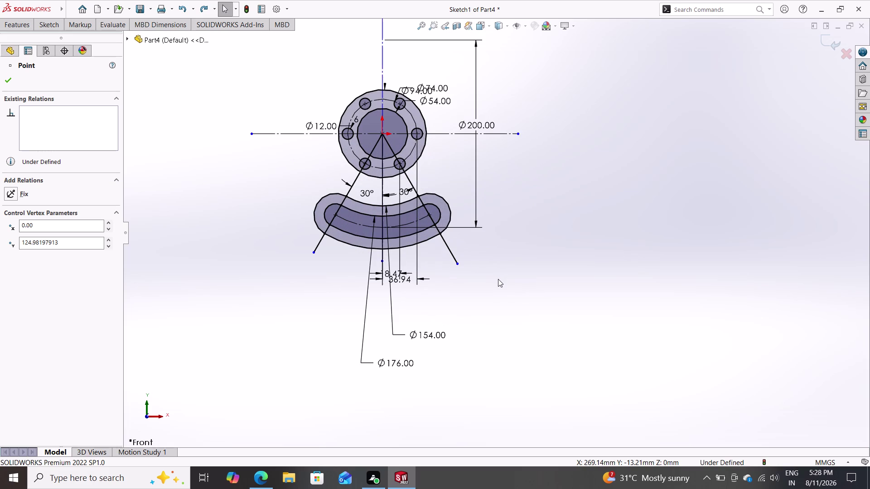
scroll(up, 3)
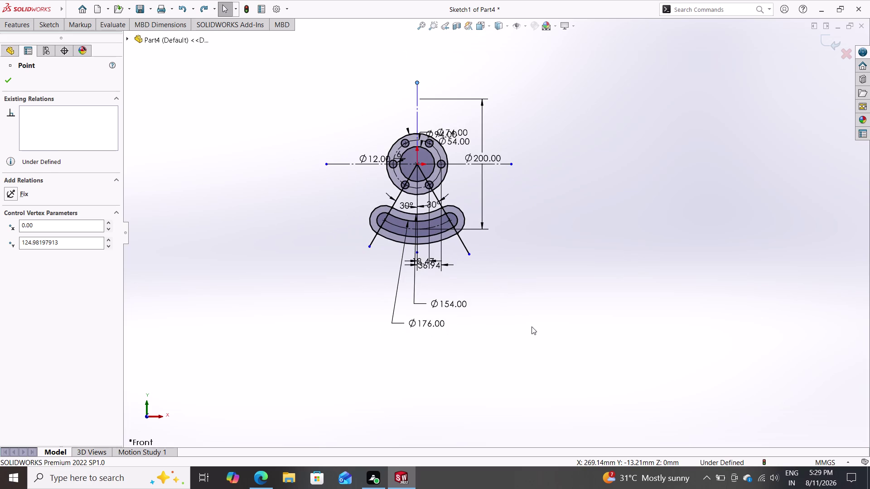
Drag across the sketch to begin selecting its geometry.
drag(532, 327, 461, 338)
drag(423, 347, 379, 358)
drag(363, 358, 308, 313)
drag(320, 344, 524, 302)
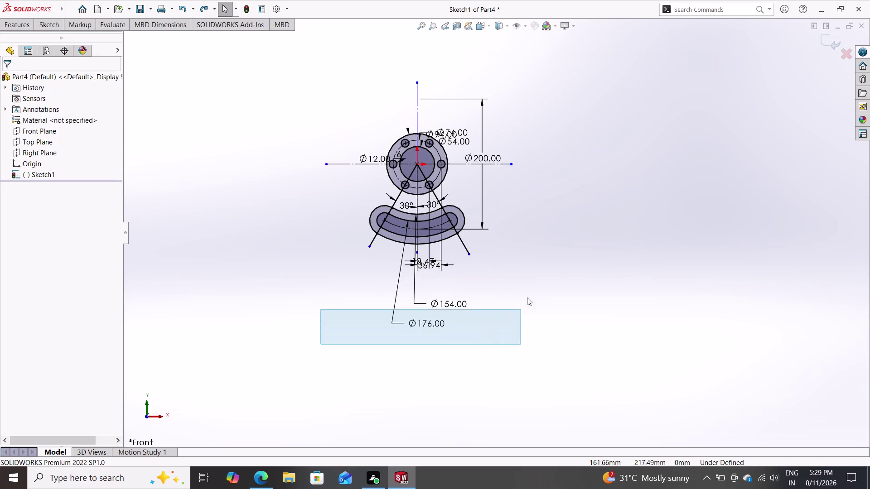
Box-select all entities and run Fully Define Sketch, adding 72.98 and 80.15 horizontal dimensions.
drag(525, 301, 508, 75)
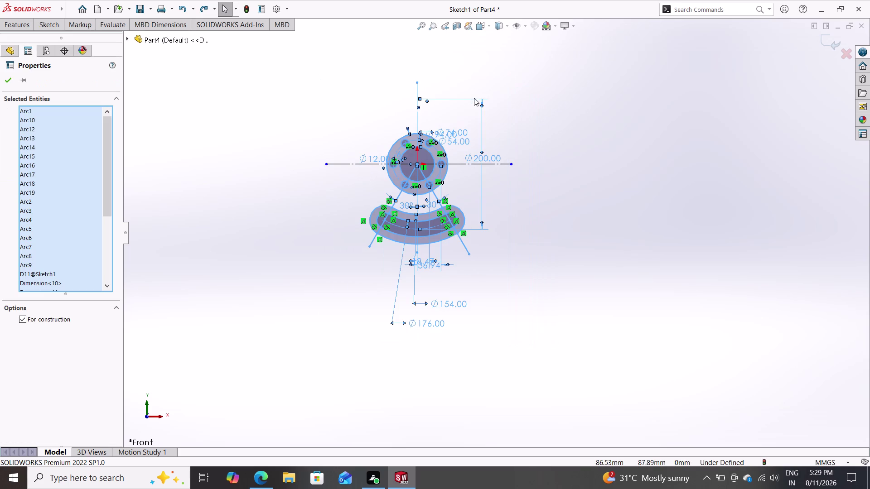
right_click(485, 74)
click(509, 178)
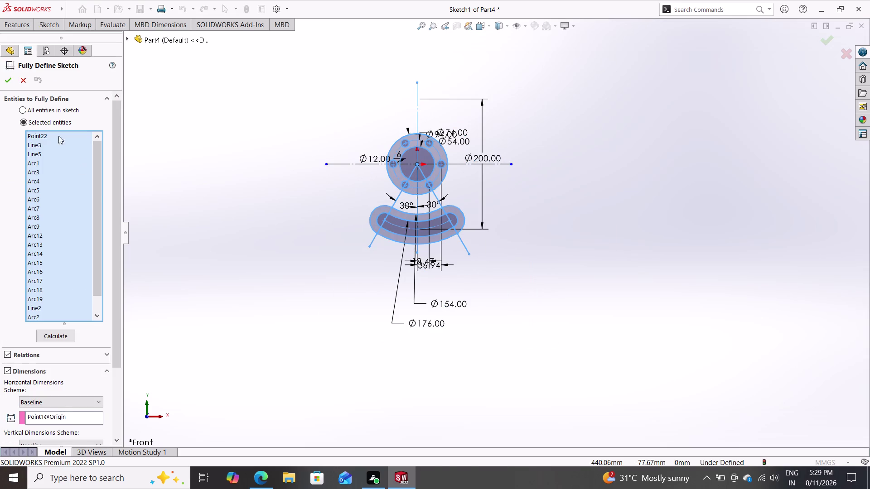
click(3, 79)
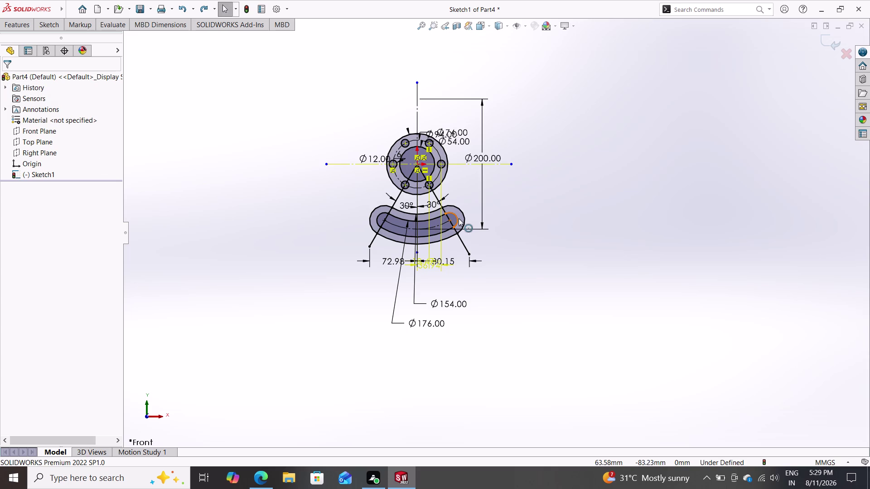
scroll(down, 3)
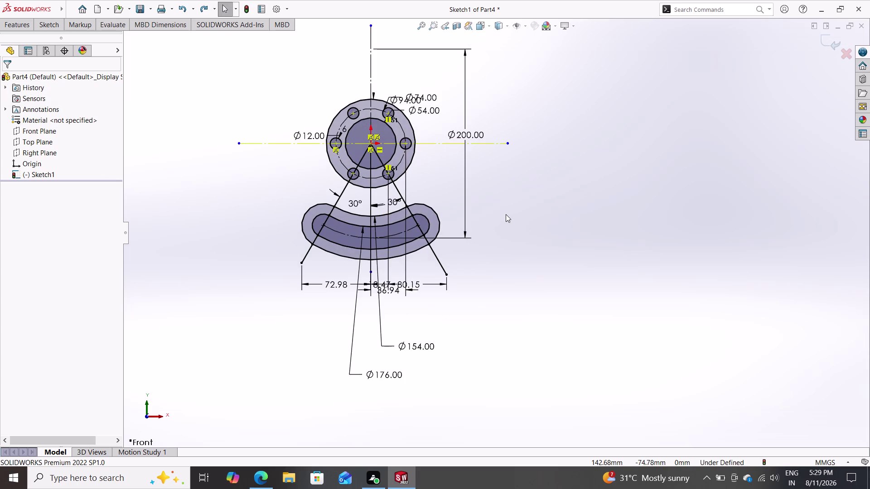
Zoom in, select the horizontal centerline, and dismiss its properties.
scroll(down, 3)
scroll(up, 3)
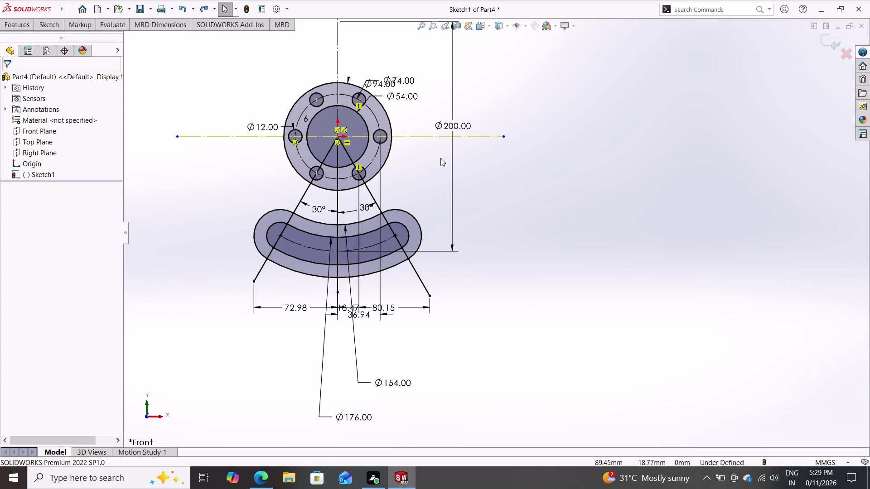
scroll(down, 3)
scroll(down, 3)
scroll(up, 3)
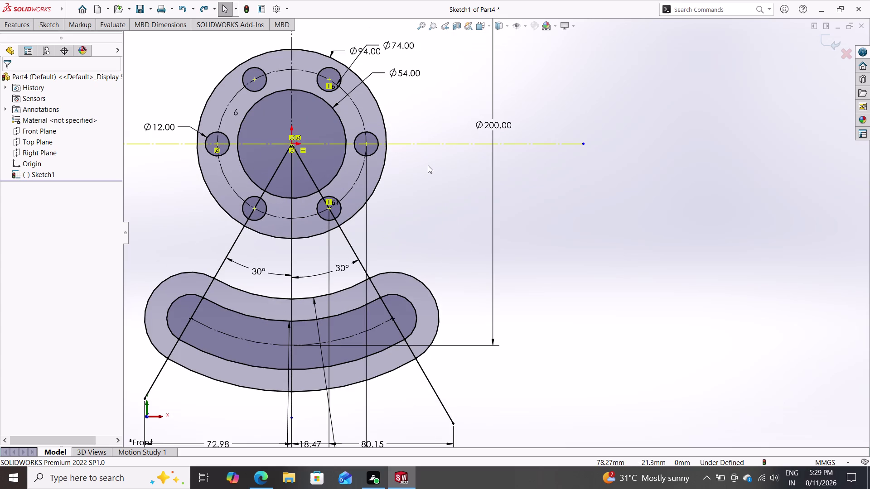
scroll(up, 3)
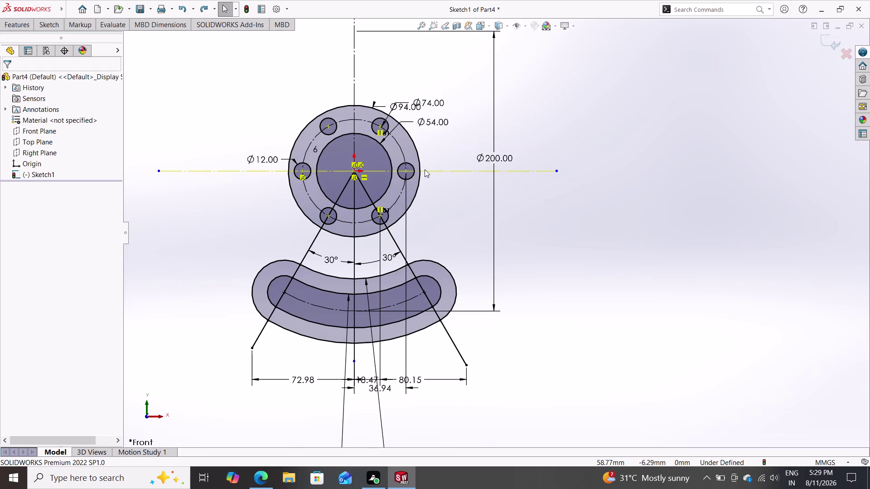
scroll(down, 3)
scroll(up, 3)
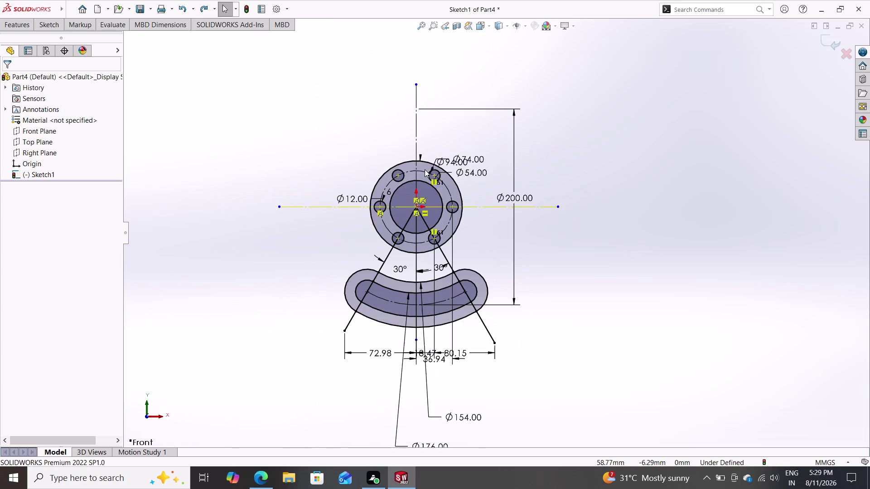
scroll(down, 3)
click(313, 230)
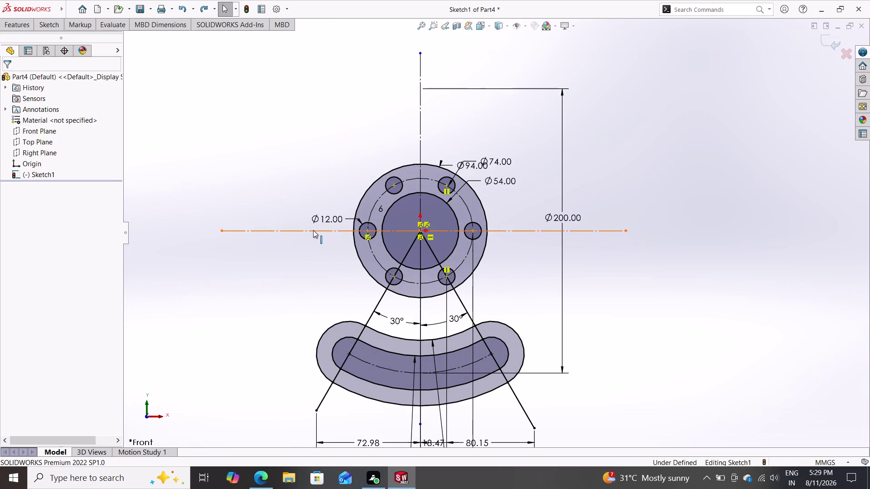
key(Escape)
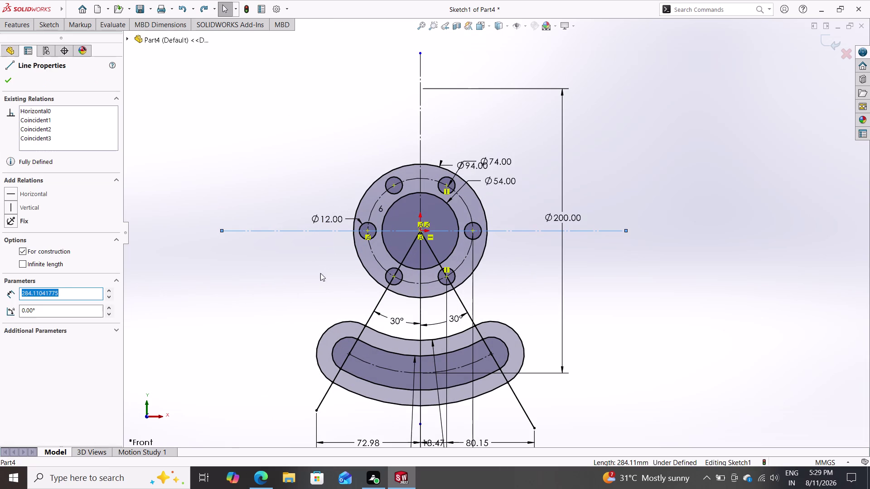
key(Escape)
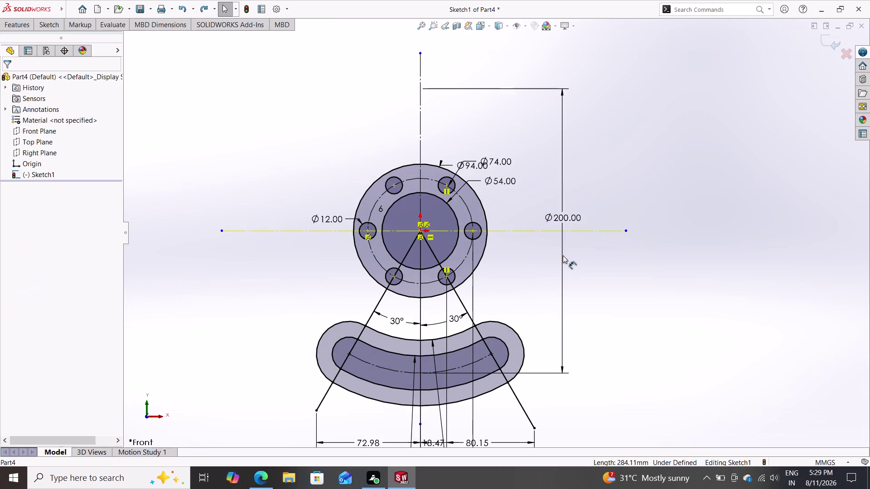
key(Escape)
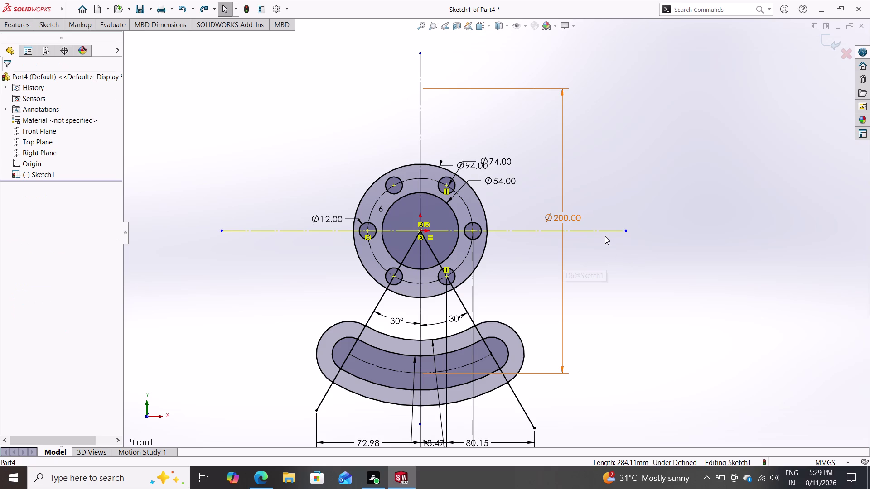
Delete the horizontal centerline through the flange centre.
click(607, 231)
key(Delete)
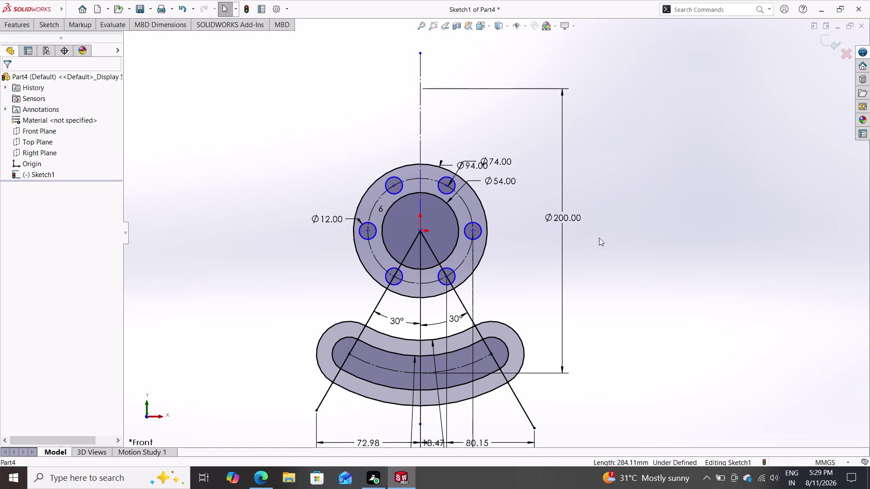
scroll(down, 3)
scroll(up, 3)
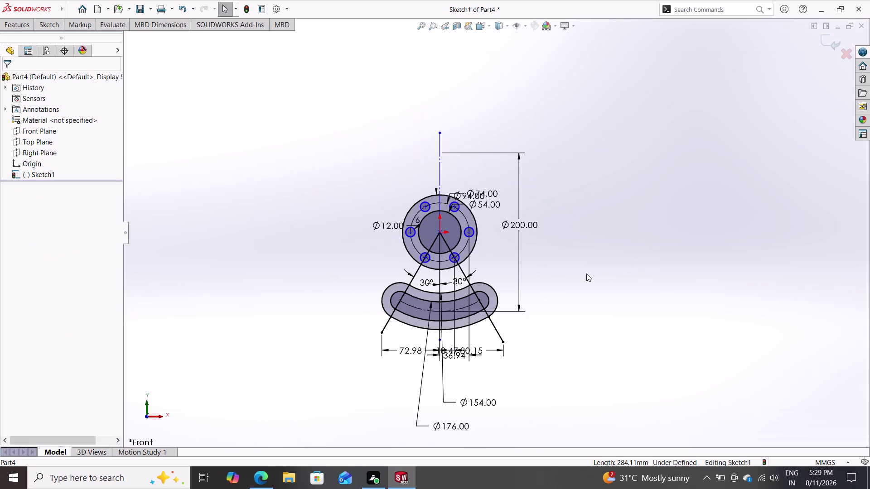
scroll(down, 3)
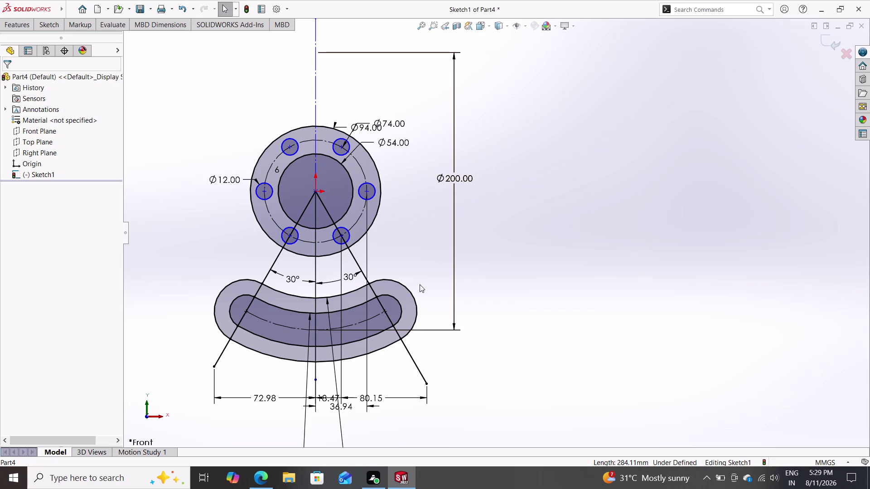
click(266, 200)
click(294, 228)
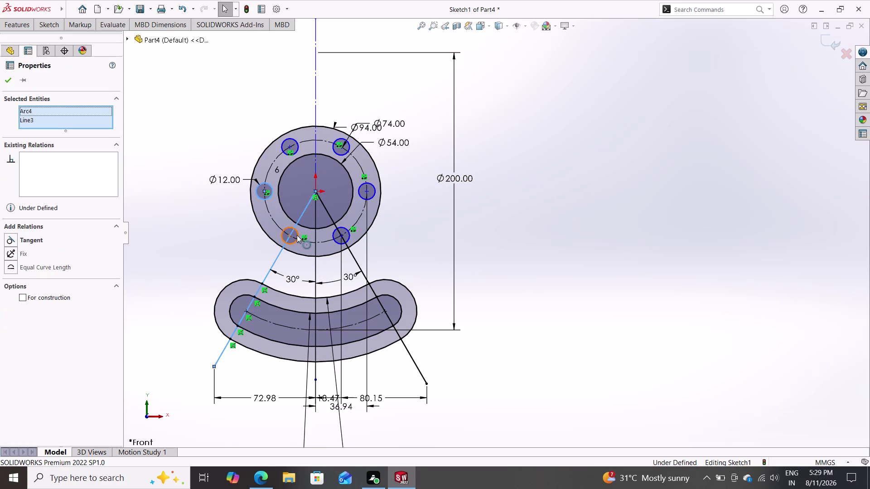
key(Escape)
key(Escape)
key(Escape)
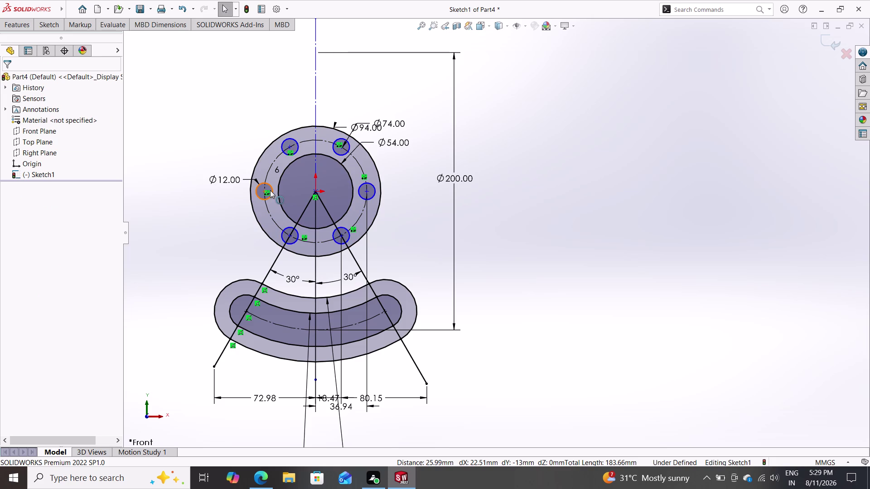
click(270, 190)
click(293, 154)
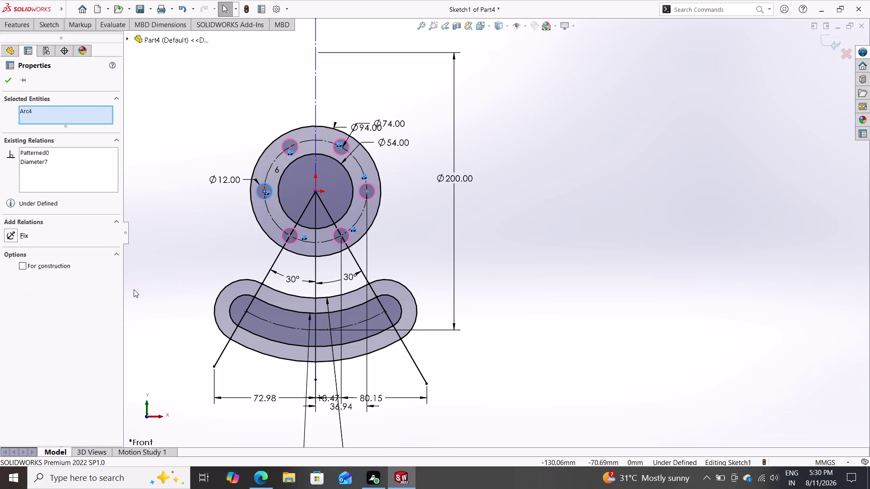
click(295, 240)
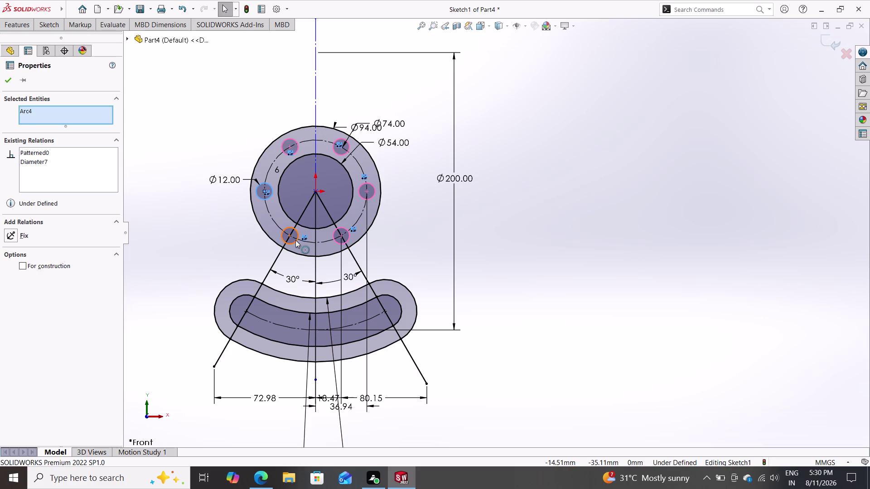
click(350, 235)
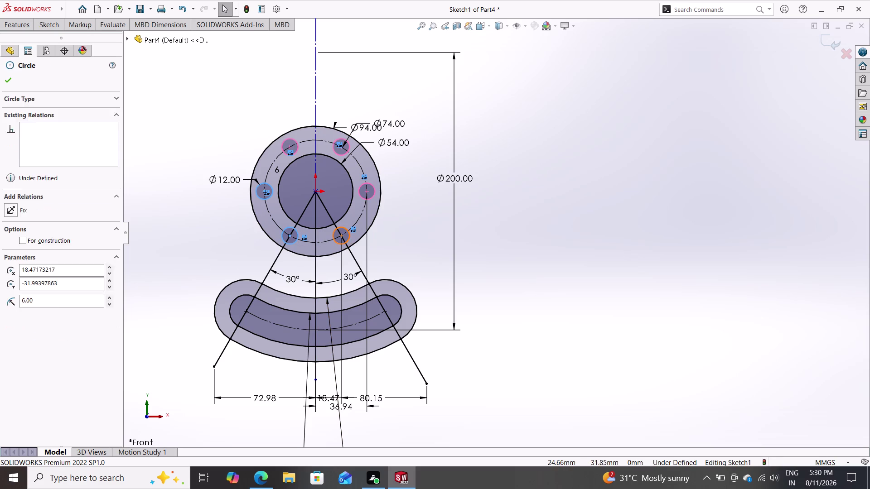
click(371, 196)
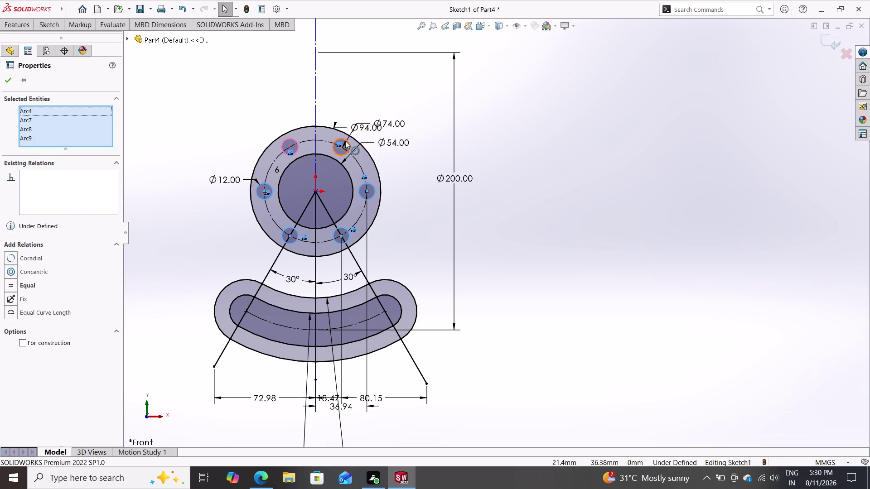
click(348, 145)
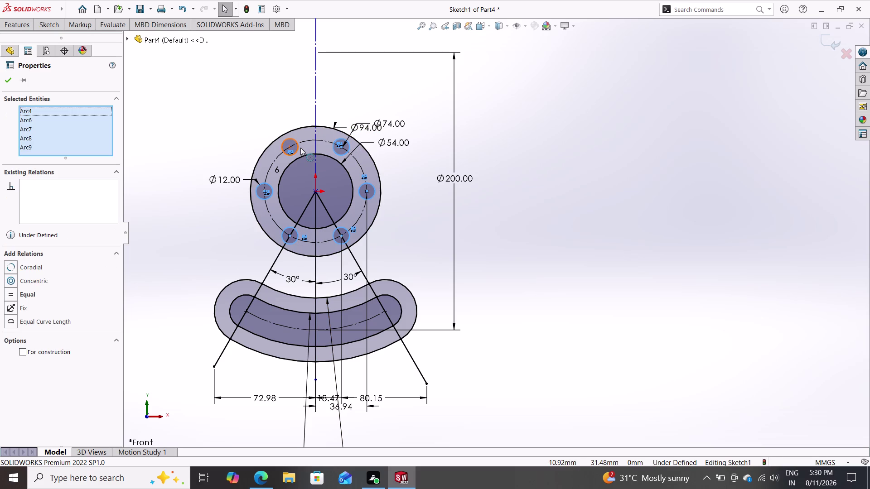
click(298, 148)
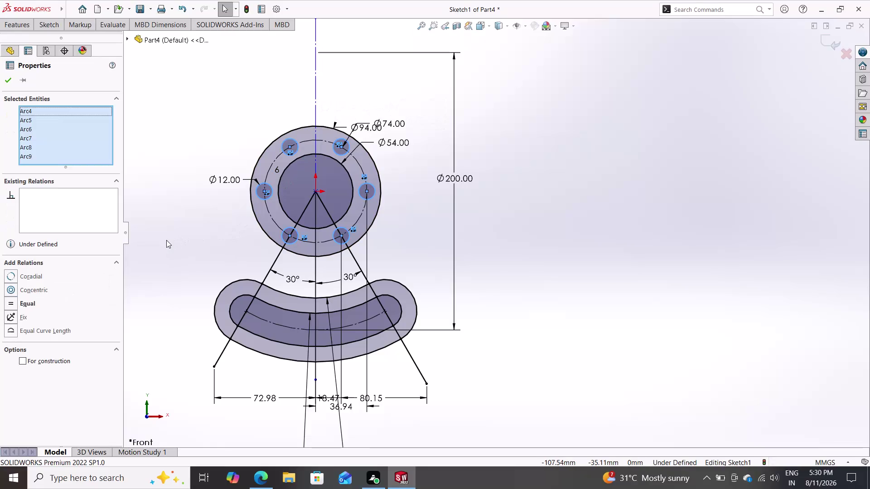
right_click(192, 225)
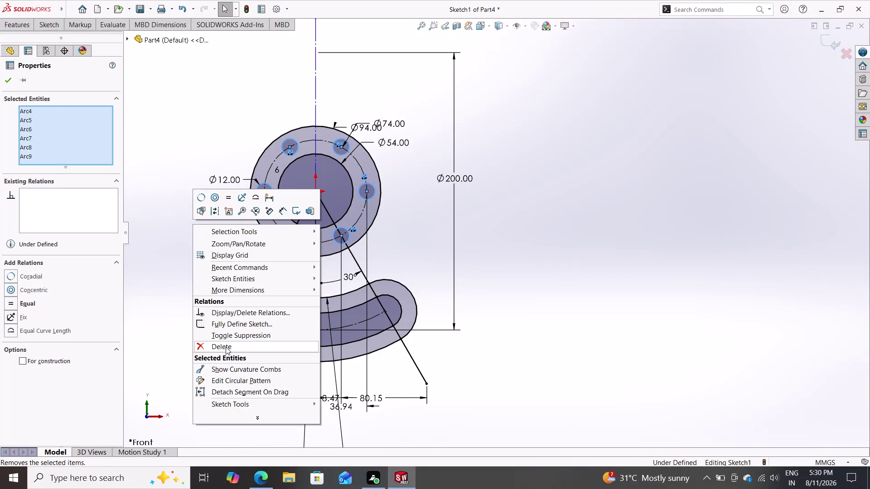
click(241, 327)
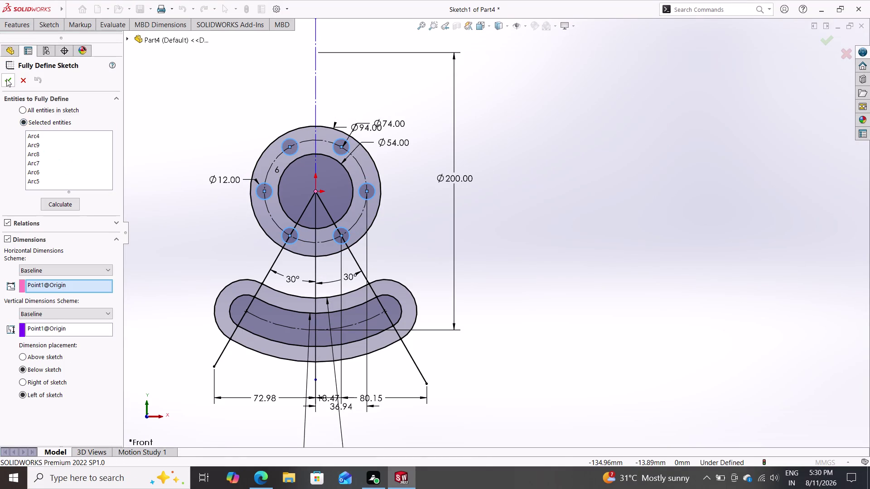
click(7, 79)
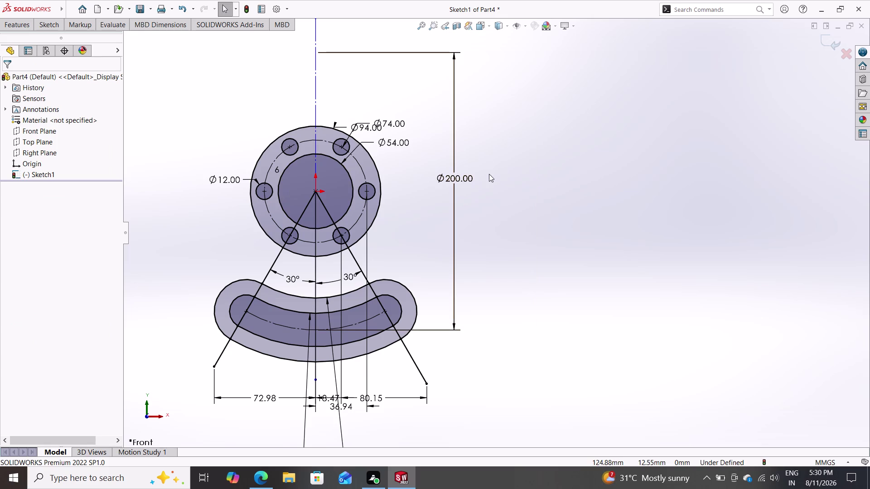
Smart-dimension the vertical line's top endpoint 124.98 mm above the flange centre.
scroll(down, 3)
scroll(up, 3)
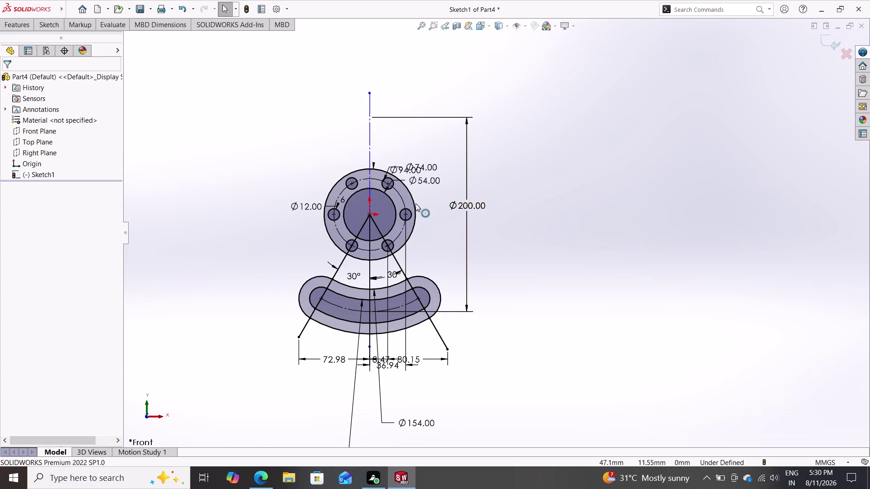
double_click(51, 23)
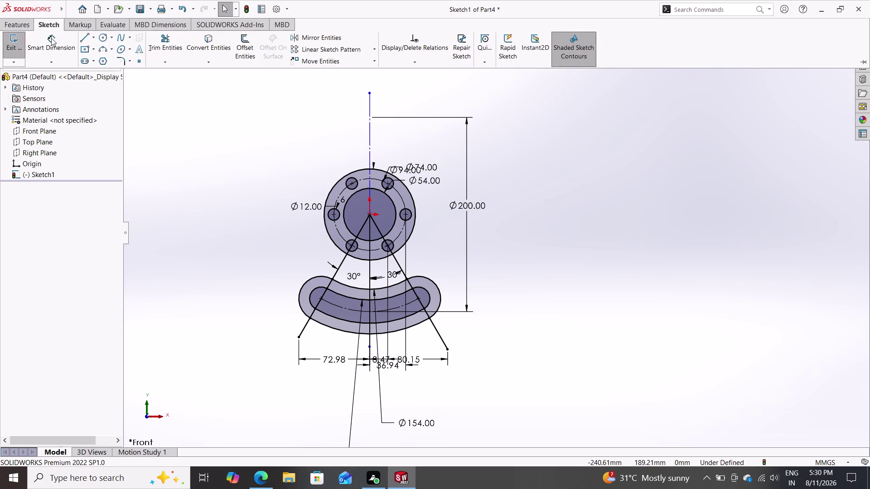
click(53, 52)
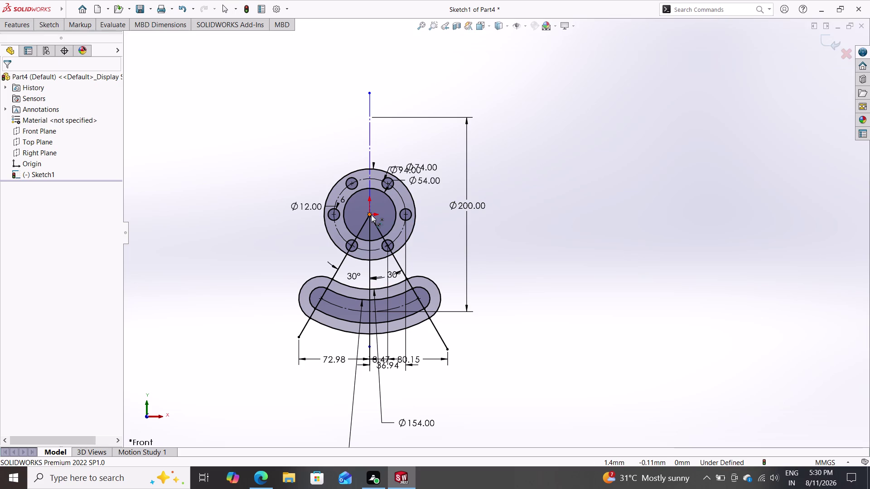
click(370, 215)
click(370, 91)
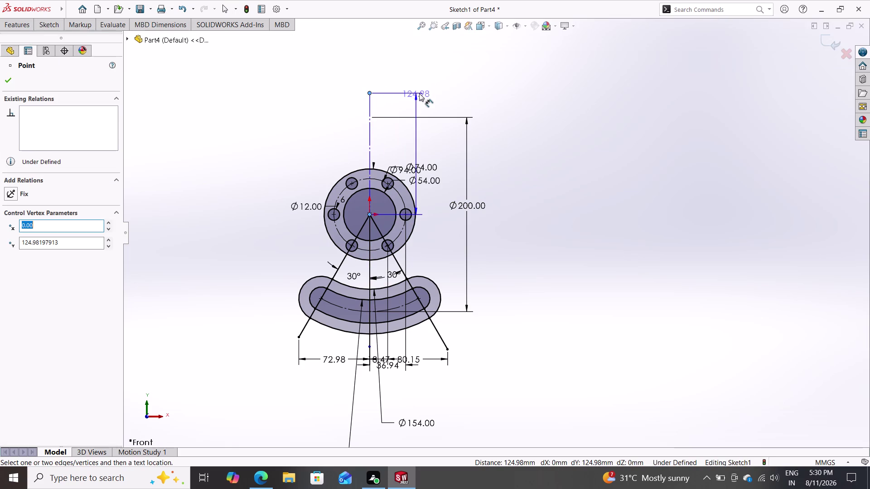
click(538, 141)
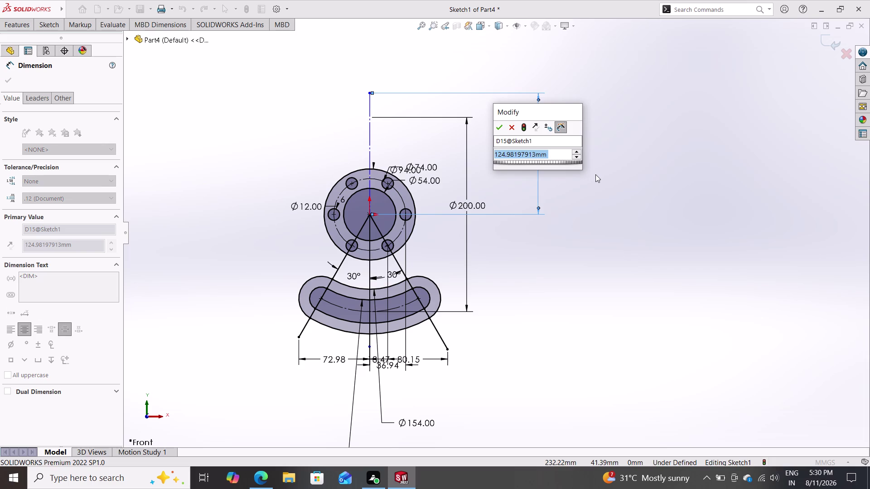
click(501, 127)
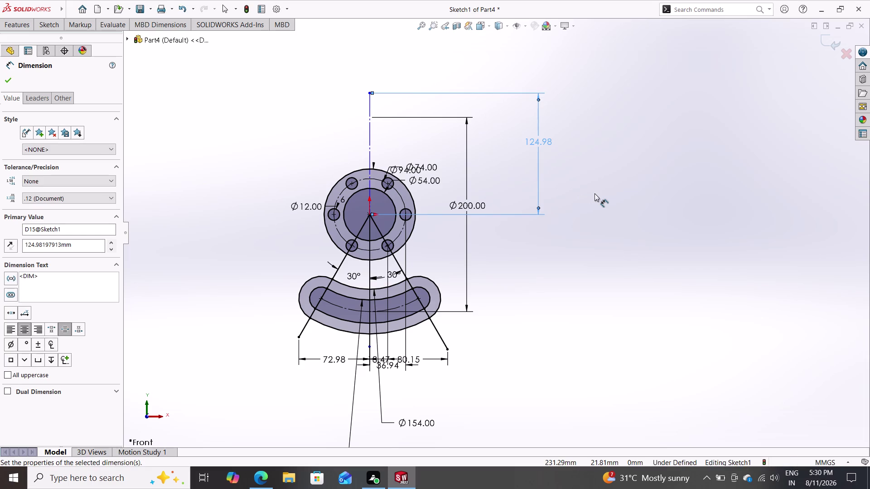
click(2, 86)
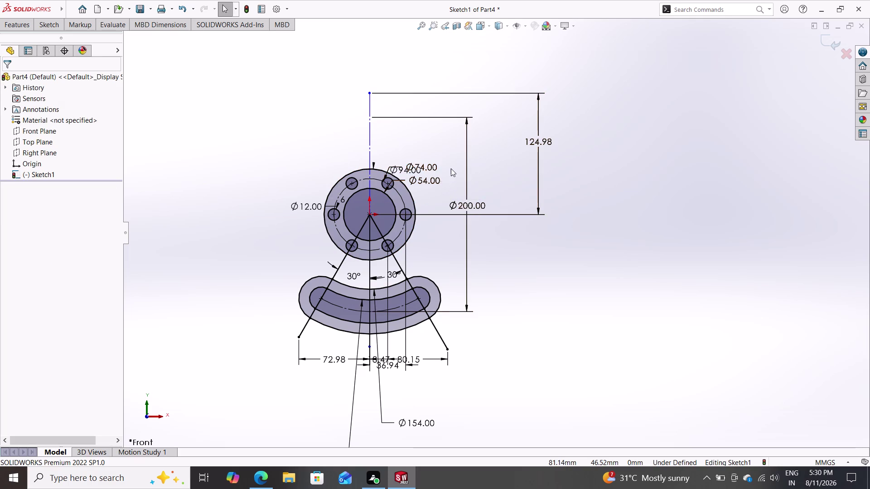
scroll(down, 3)
scroll(down, 3)
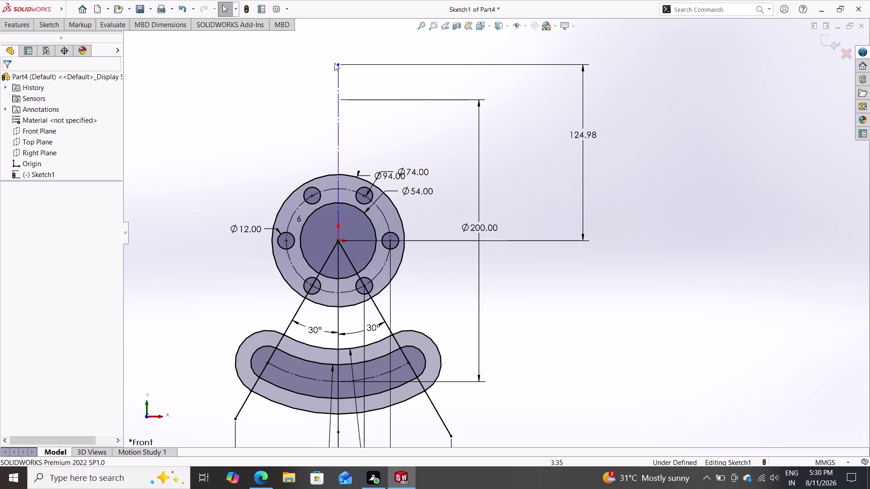
click(336, 100)
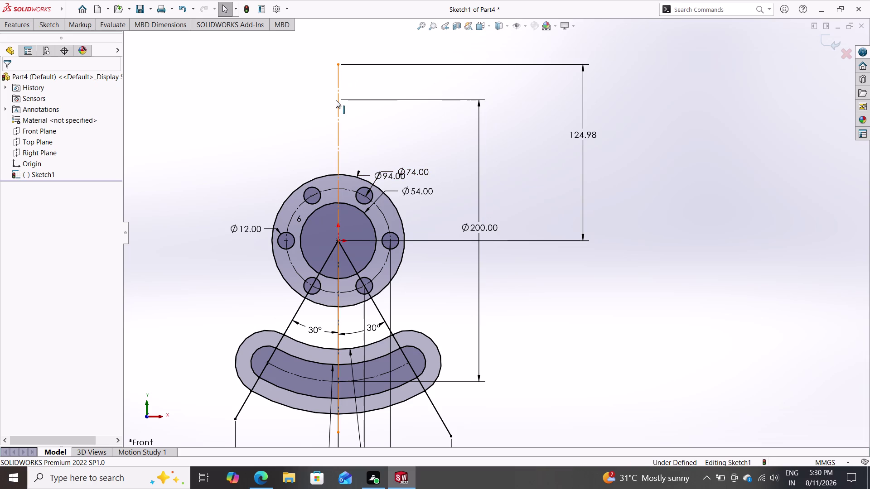
click(25, 253)
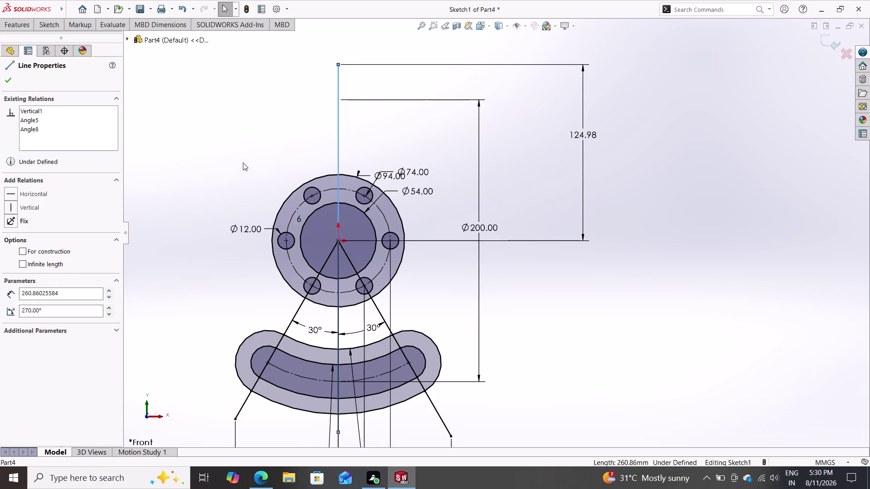
key(Escape)
key(Escape)
scroll(down, 3)
scroll(up, 3)
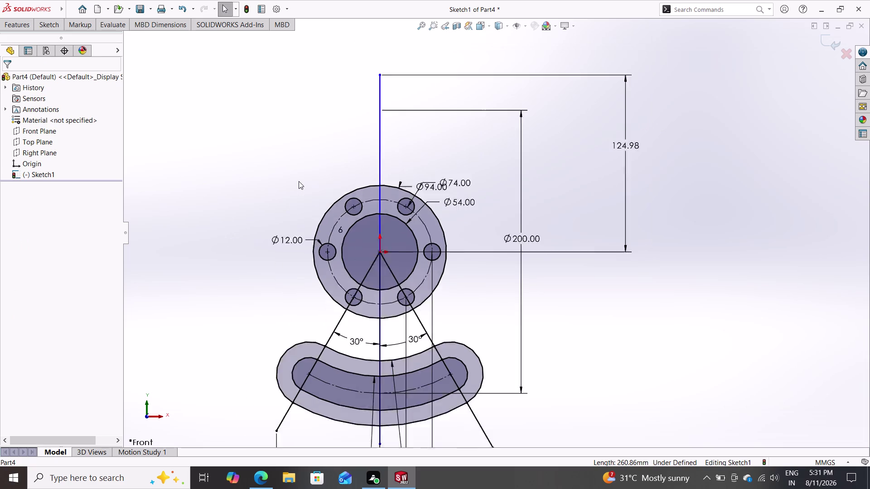
scroll(up, 3)
Pan to the 124.98 dimension, cancel its Modify box, and delete it.
scroll(down, 3)
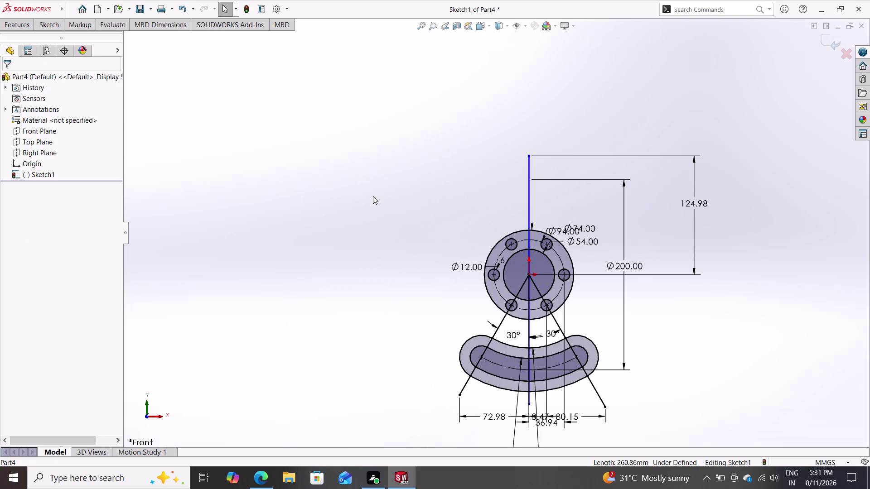
middle_drag(370, 195, 191, 151)
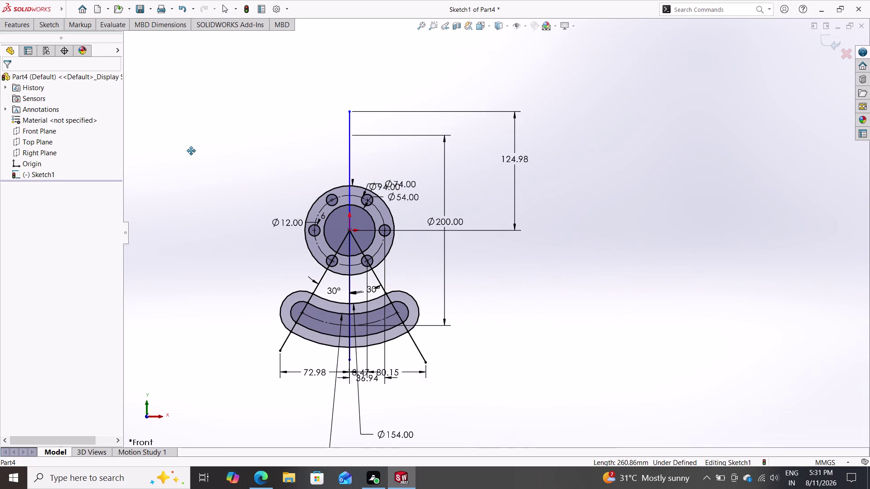
middle_drag(191, 151, 191, 150)
double_click(519, 164)
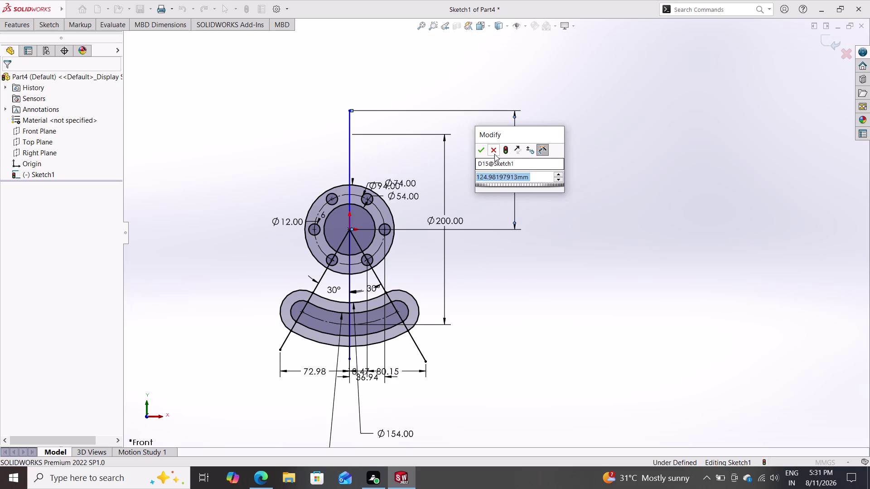
click(495, 147)
key(Escape)
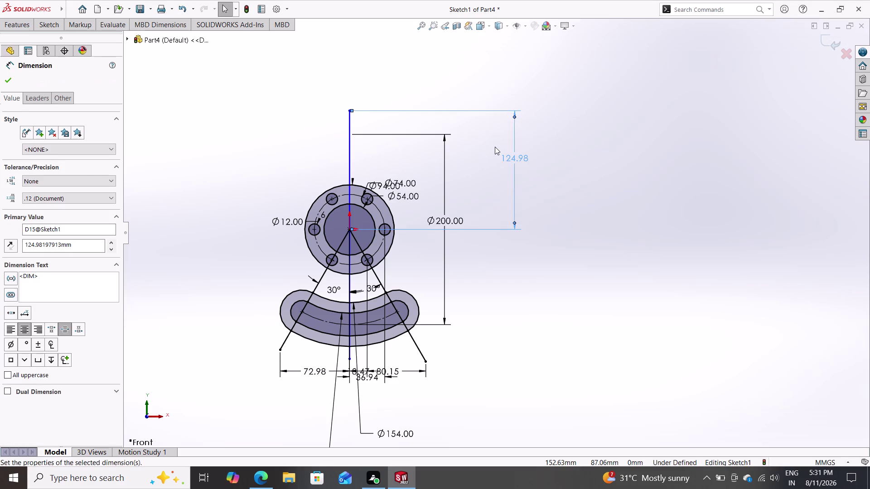
click(512, 144)
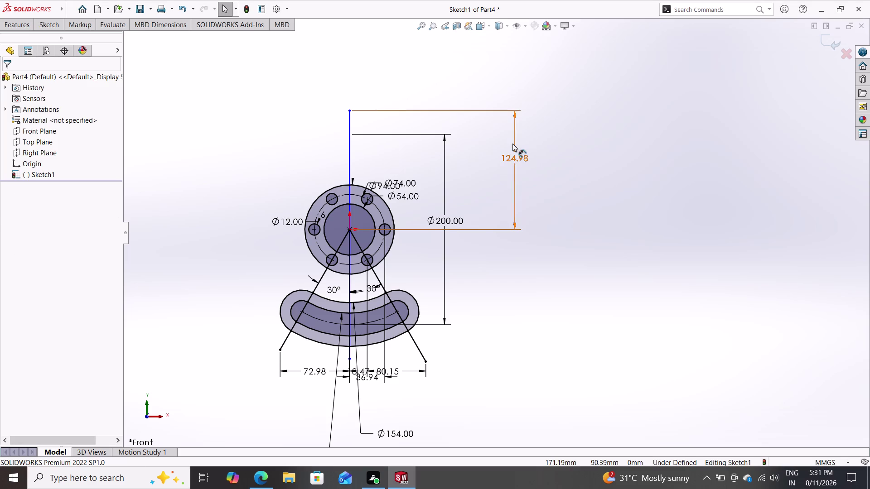
key(Delete)
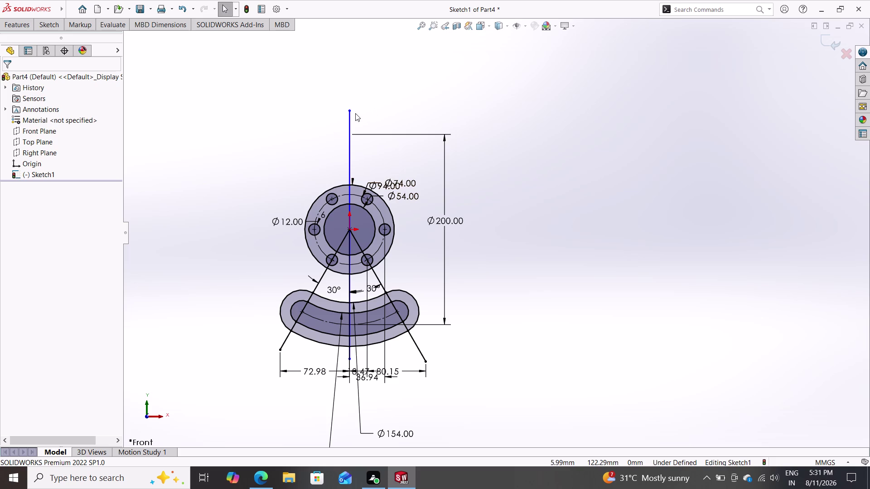
Undo an accidental drag of the vertical line's endpoint that distorted the sketch.
drag(351, 109, 346, 224)
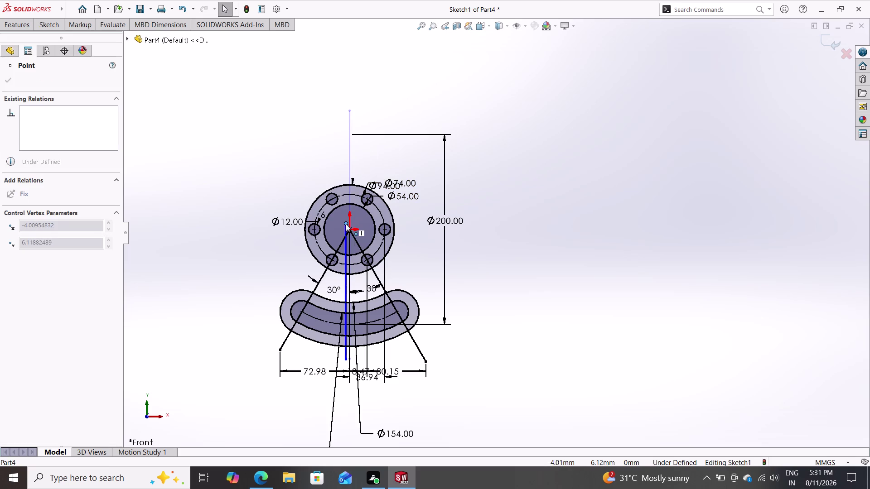
drag(345, 223, 587, 383)
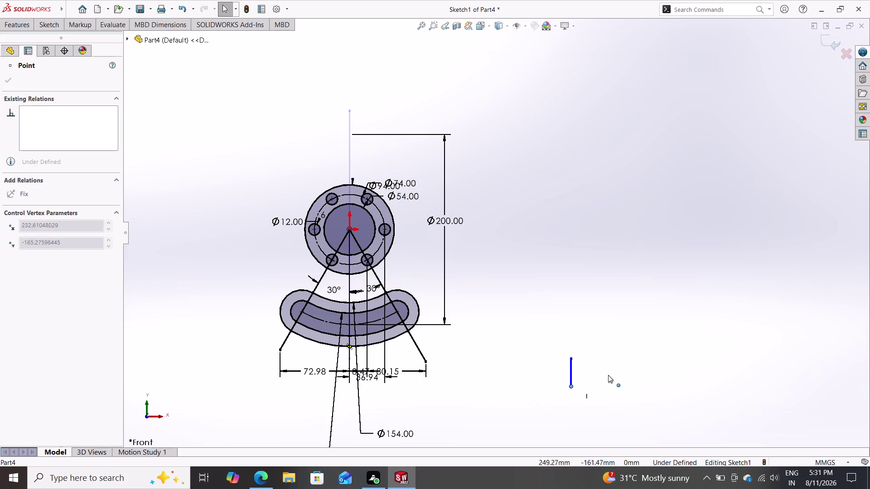
drag(586, 383, 624, 369)
scroll(down, 3)
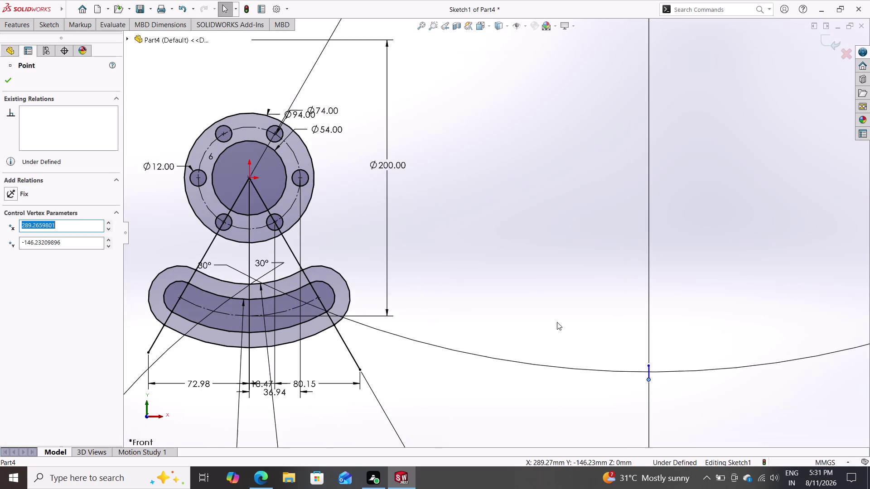
scroll(up, 3)
scroll(up, 3)
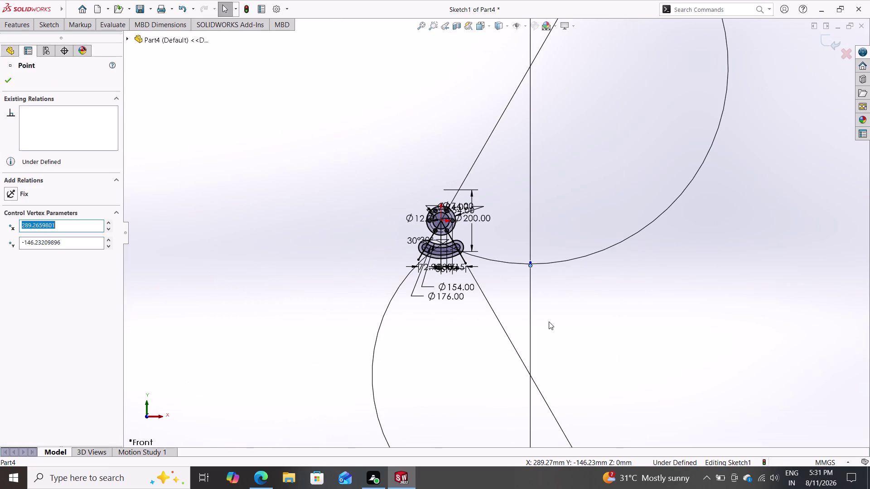
scroll(up, 3)
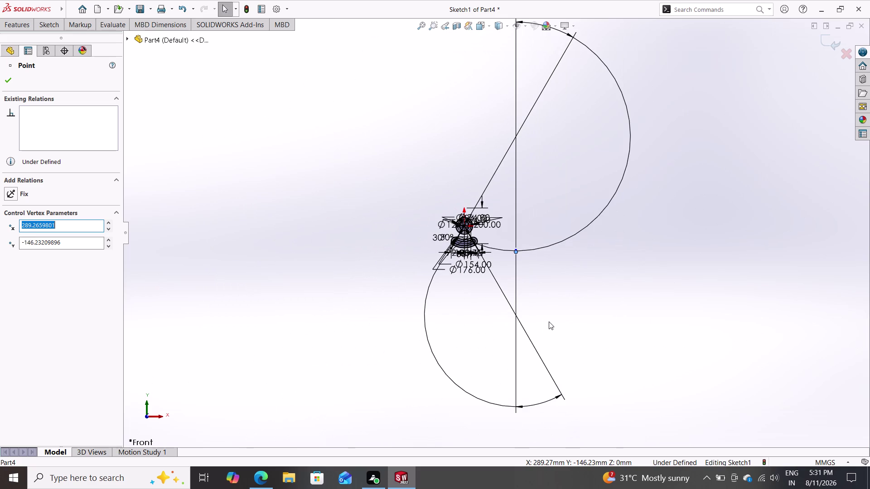
scroll(down, 3)
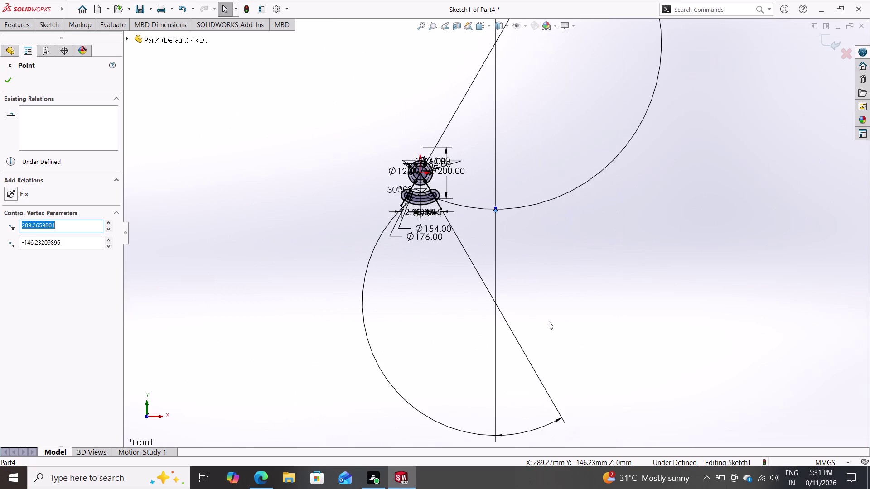
key(ctrl+z)
Delete the vertical line through the flange centre, confirming Yes.
scroll(up, 3)
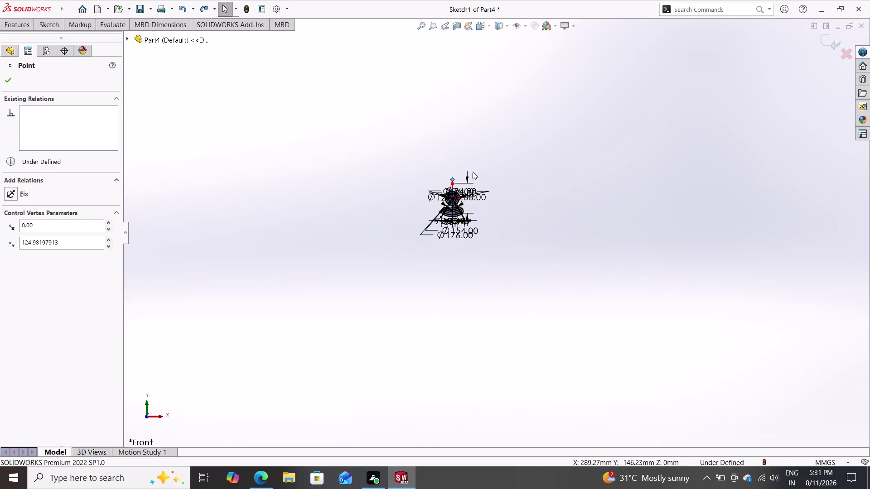
scroll(down, 3)
scroll(down, 3)
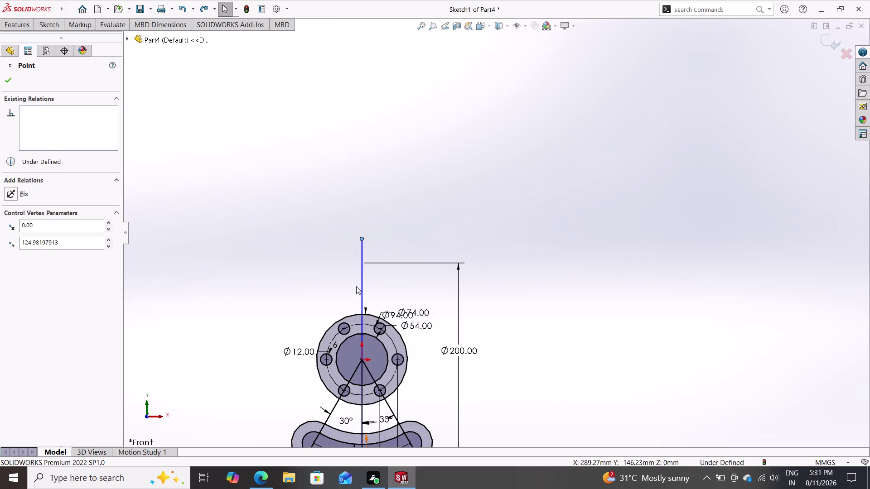
click(360, 284)
key(Delete)
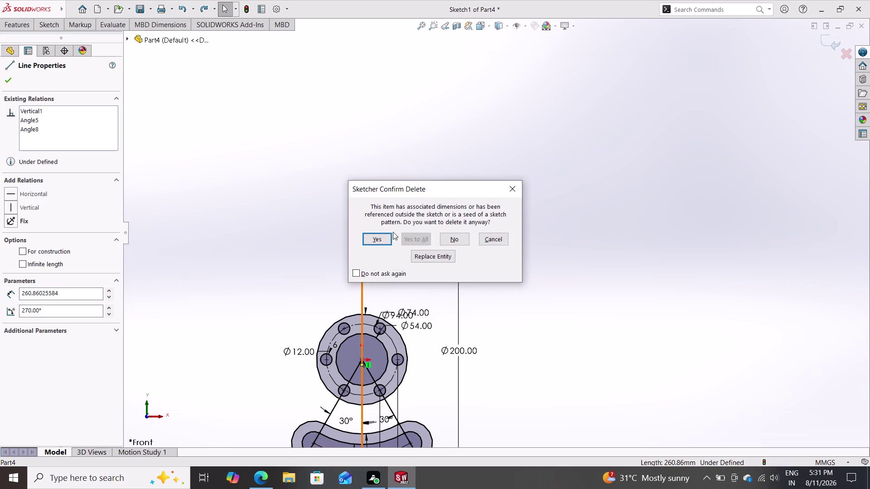
click(383, 242)
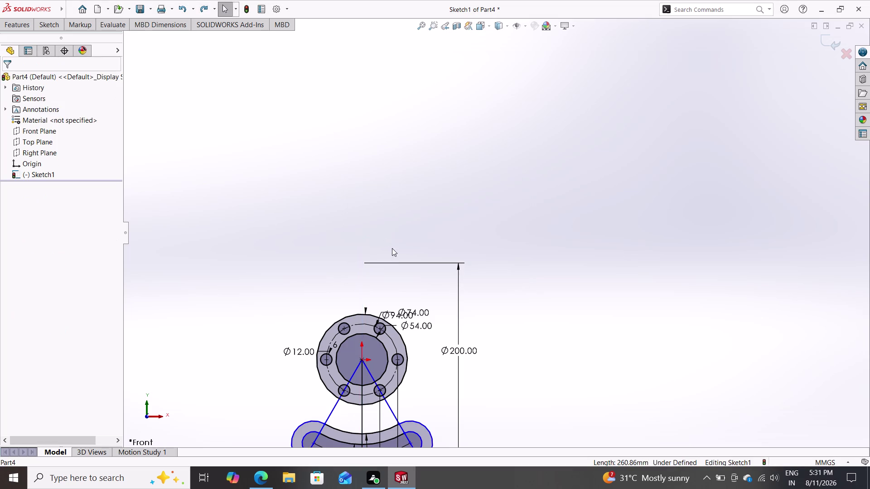
Zoom in and select the two 30° slanted lines.
scroll(down, 3)
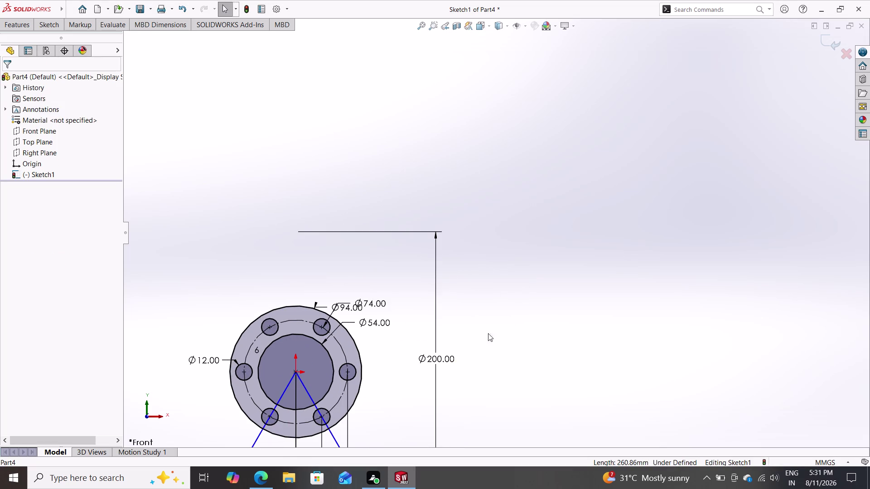
scroll(up, 3)
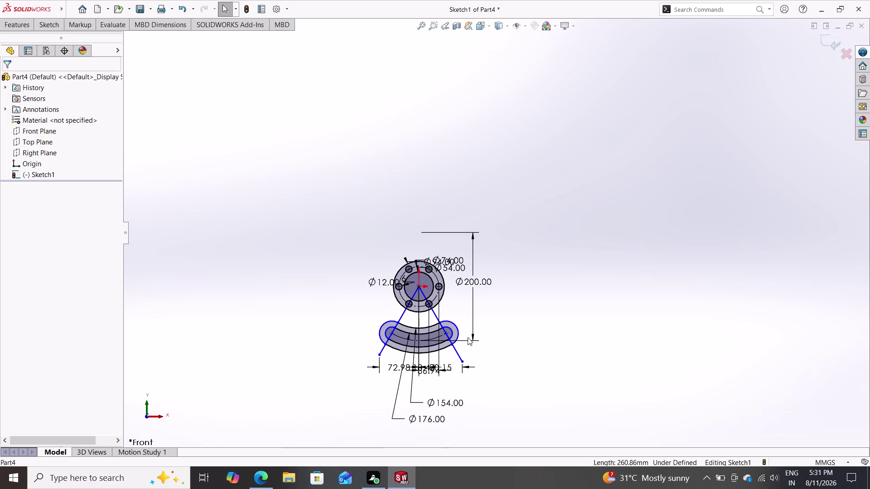
scroll(down, 3)
scroll(down, 3)
scroll(down, 3)
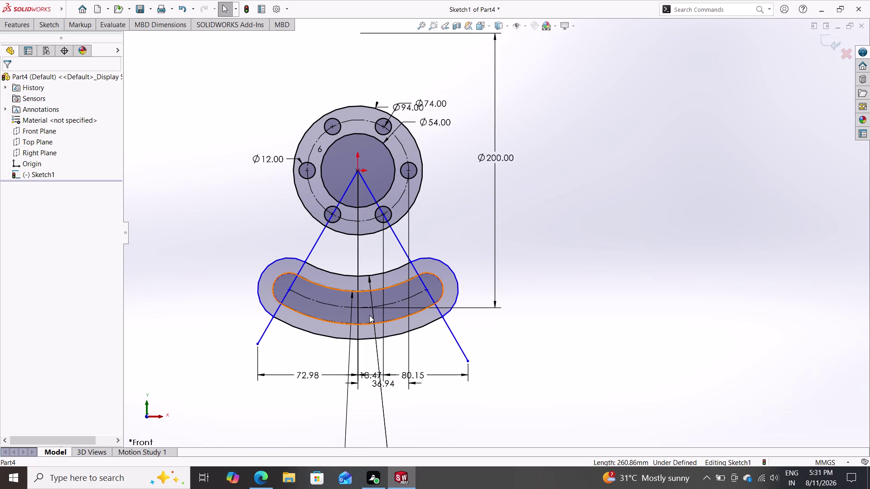
click(315, 240)
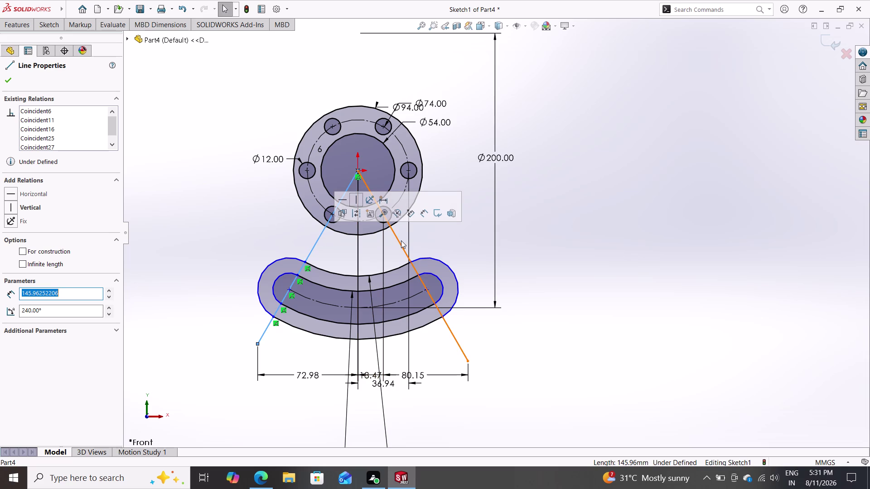
double_click(399, 240)
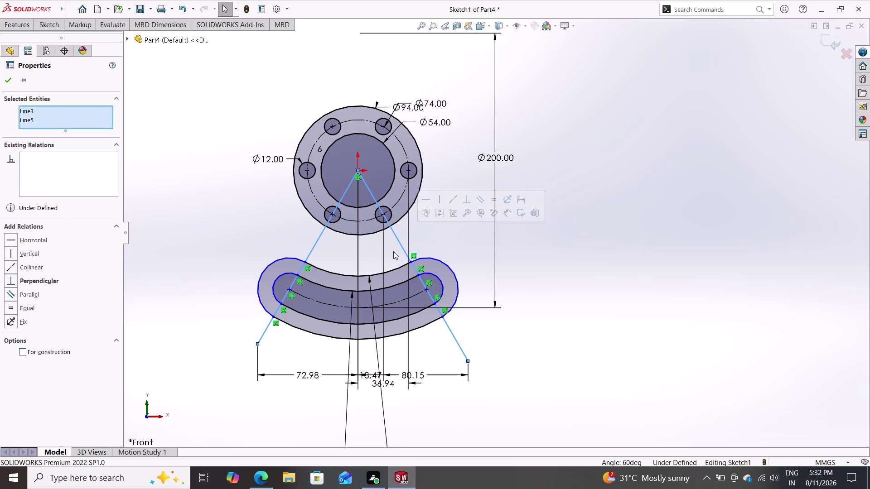
key(Delete)
Delete the slanted lines, then undo three times to restore both 30° lines.
click(377, 234)
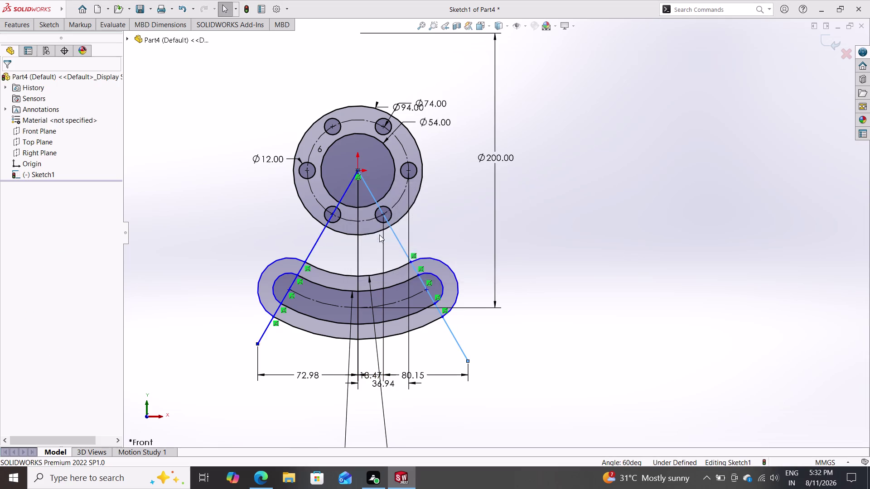
click(396, 238)
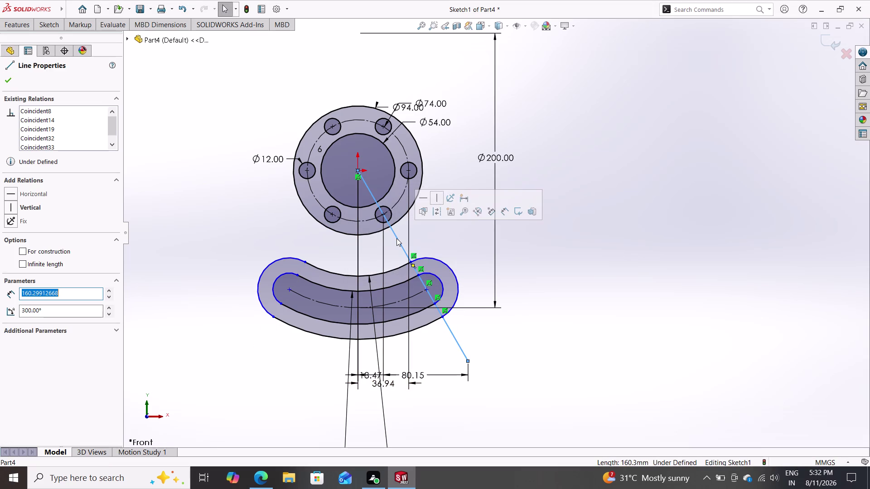
key(Delete)
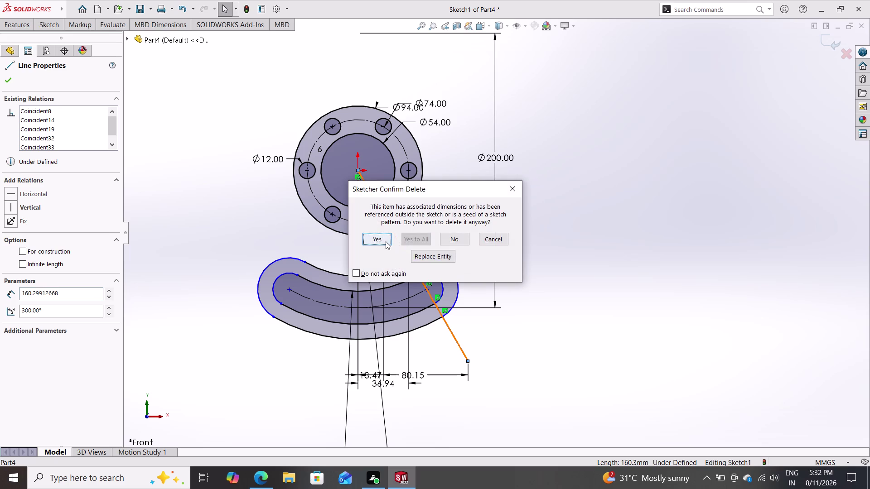
click(386, 242)
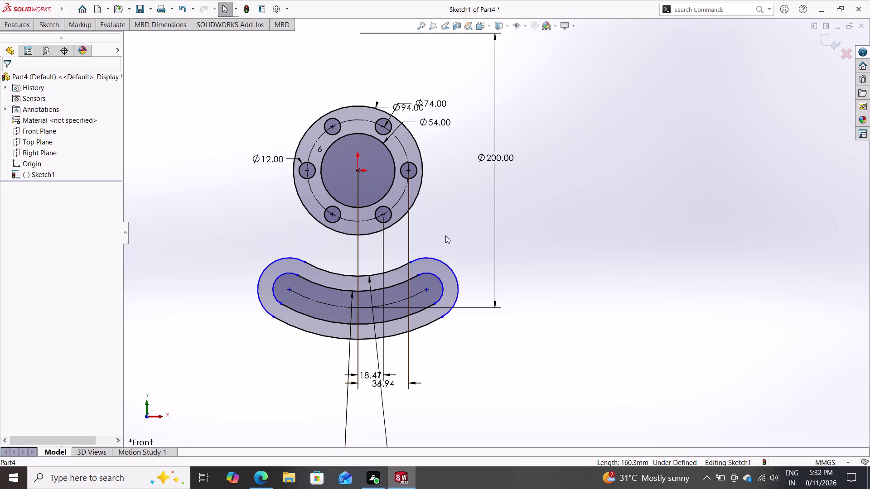
key(ctrl+z)
key(ctrl+z)
key(ctrl+z)
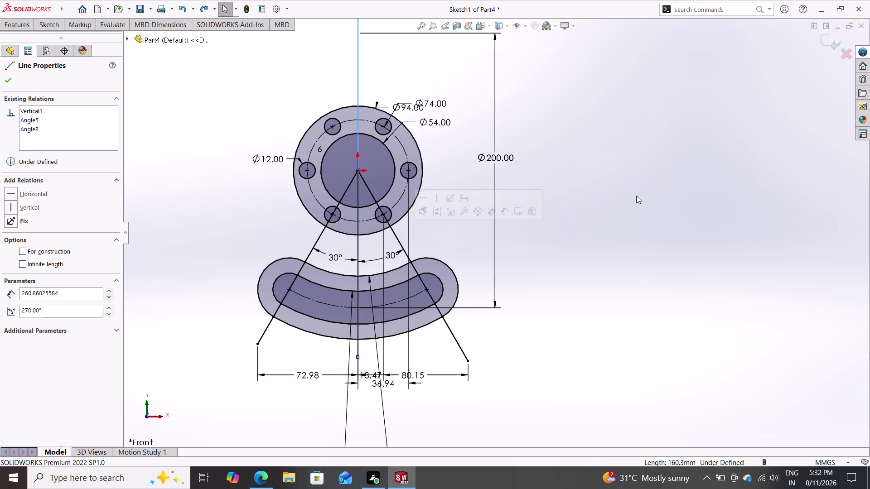
scroll(down, 3)
scroll(up, 3)
scroll(up, 3)
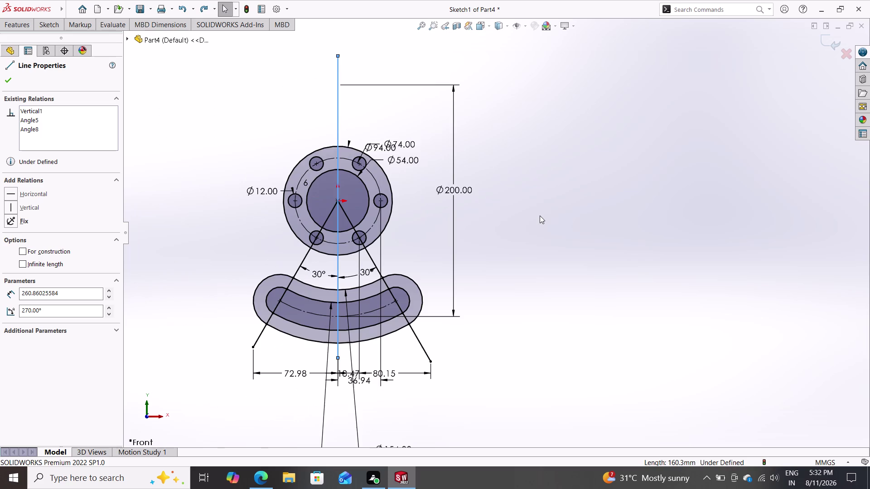
scroll(up, 3)
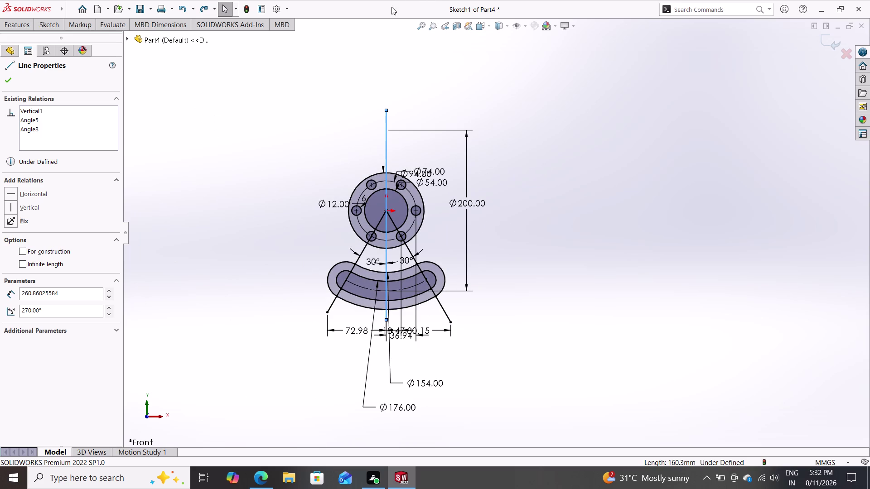
scroll(up, 3)
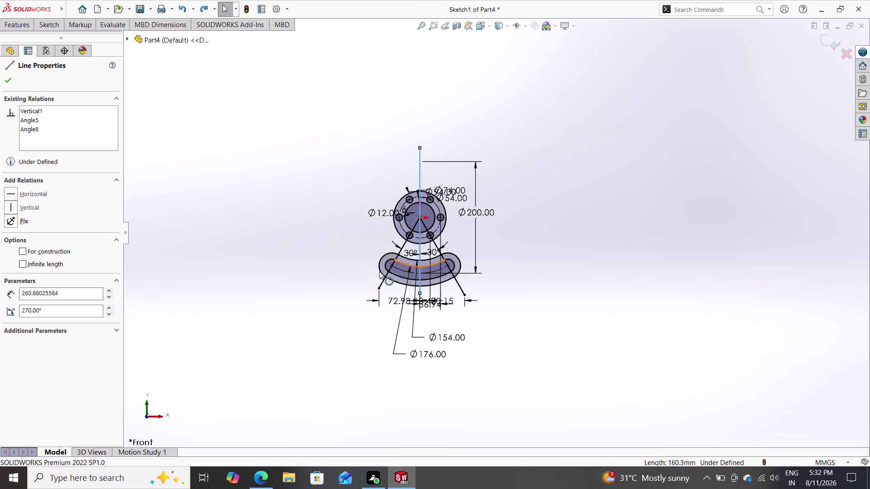
scroll(down, 3)
scroll(down, 3)
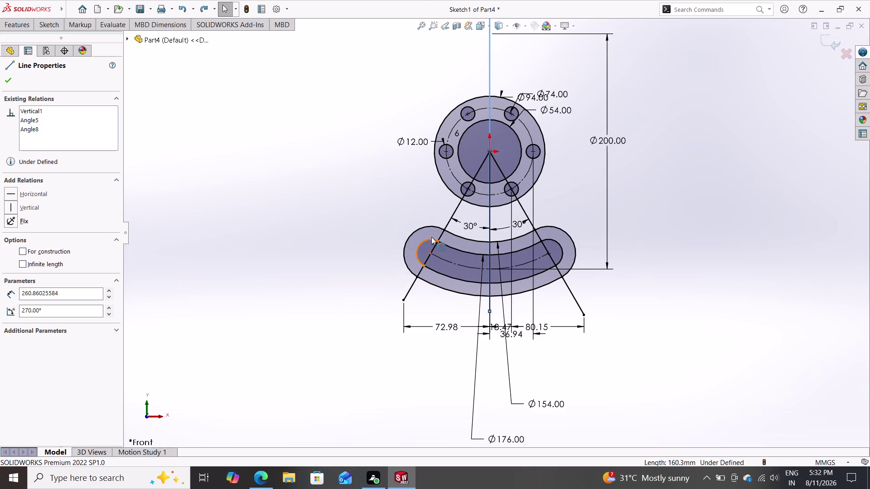
middle_drag(566, 178, 528, 237)
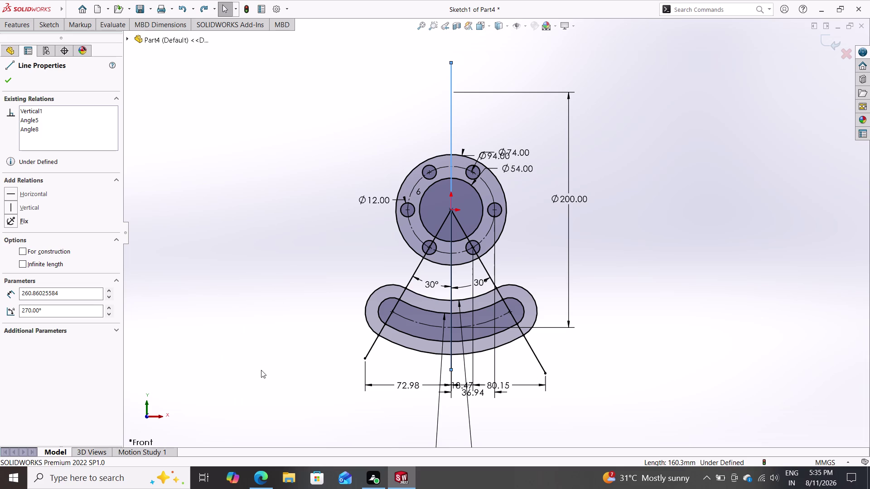
click(572, 27)
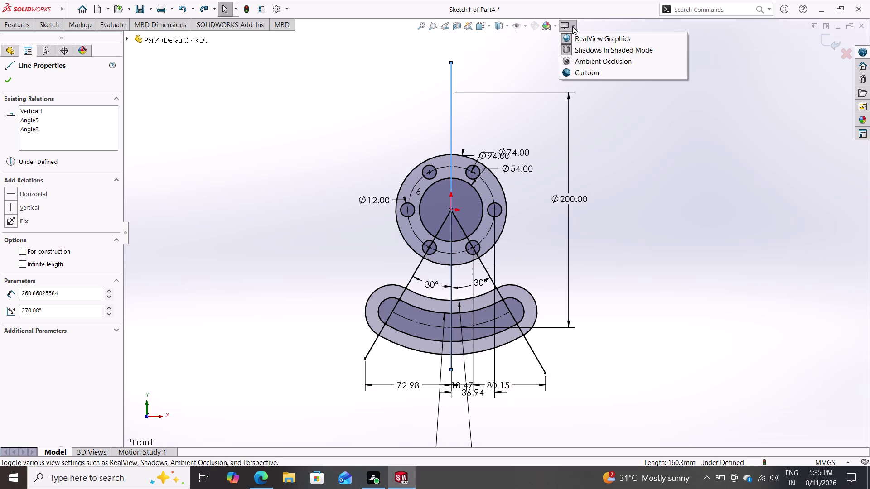
click(572, 26)
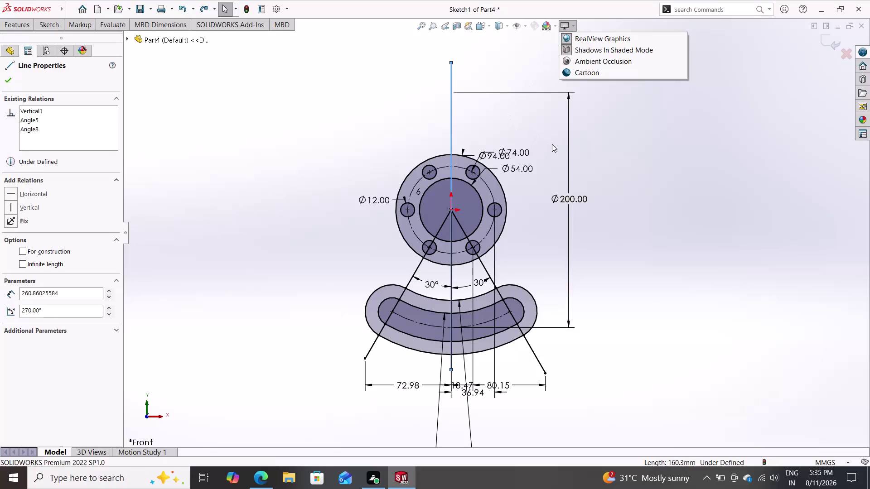
key(Escape)
key(Escape)
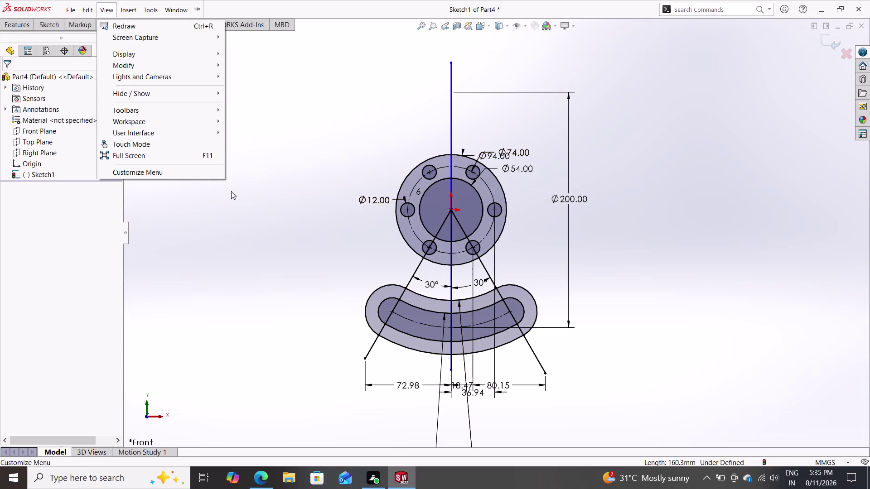
Save the part as '2d 9'.
key(Escape)
key(Escape)
click(143, 11)
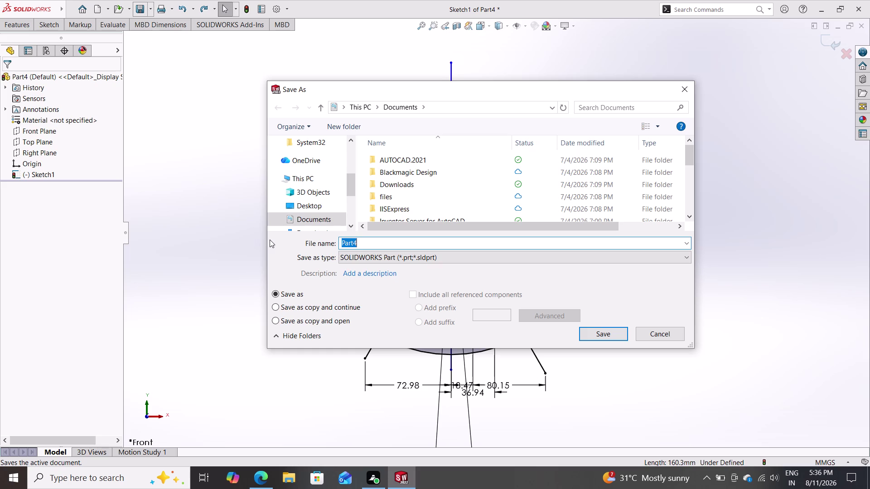
key(2)
text(d)
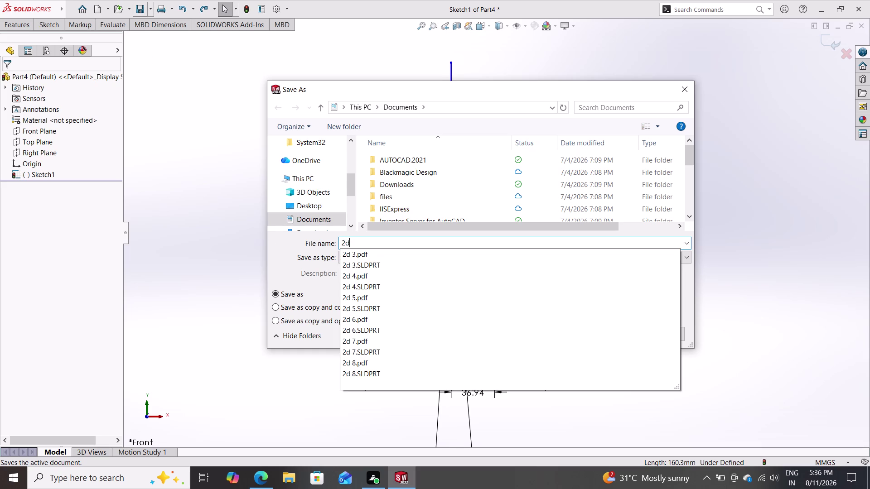
key(space)
key(9)
key(Return)
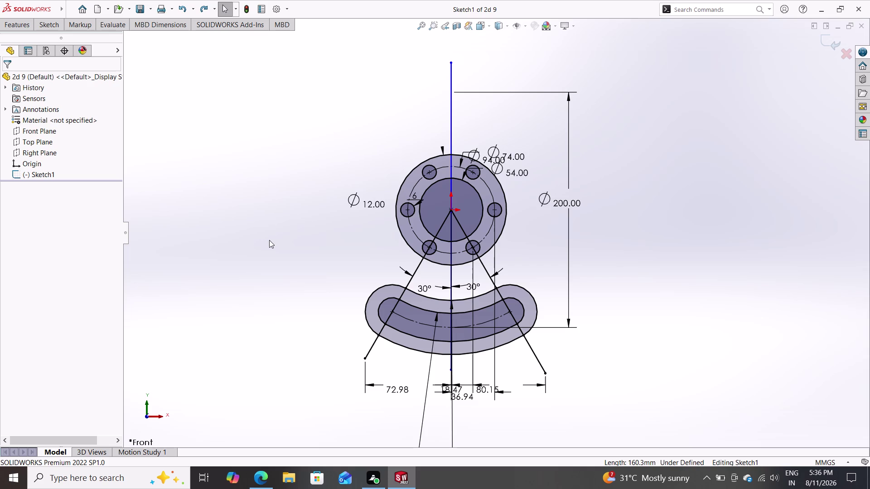
Export a copy via Save As as Adobe Portable Document Format (*.pdf).
click(152, 8)
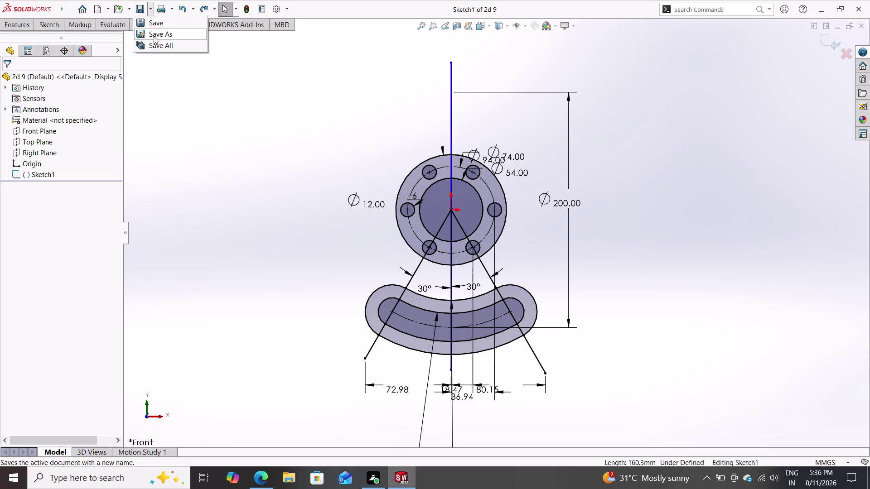
click(154, 36)
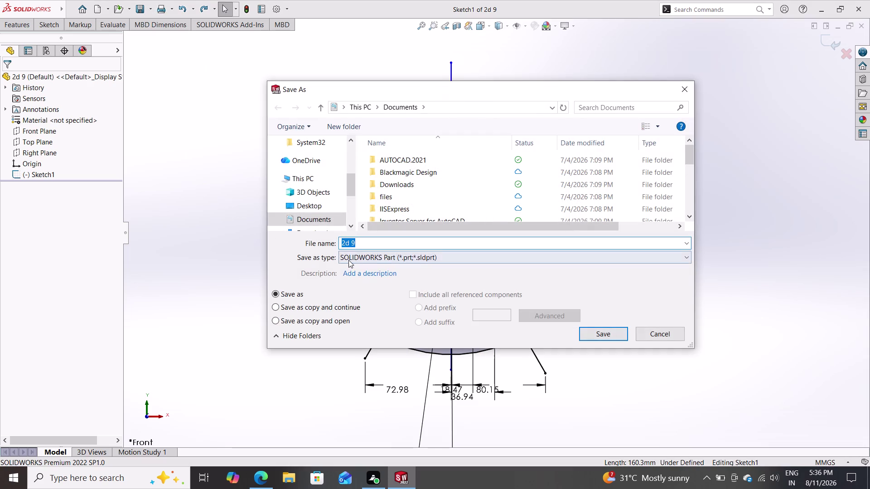
click(355, 258)
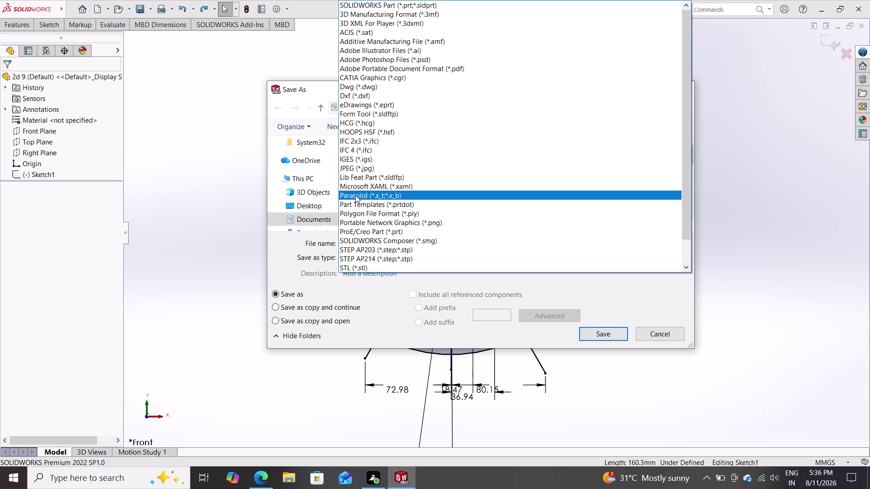
click(407, 66)
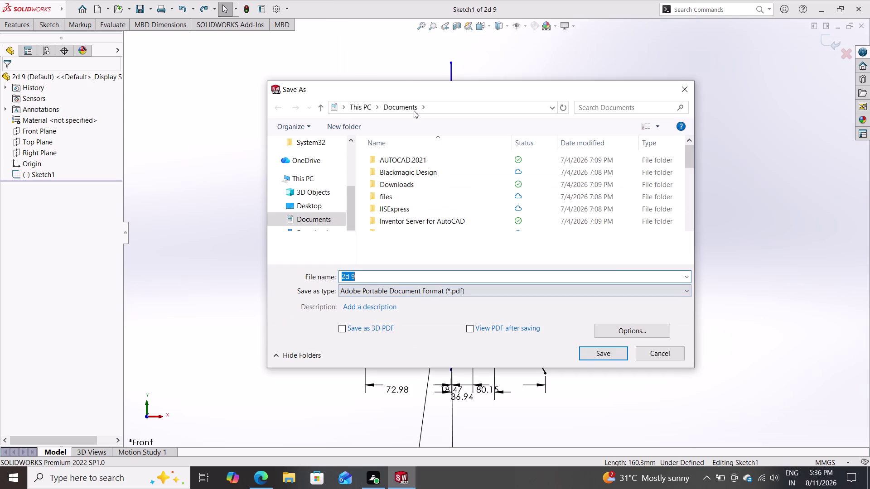
click(587, 348)
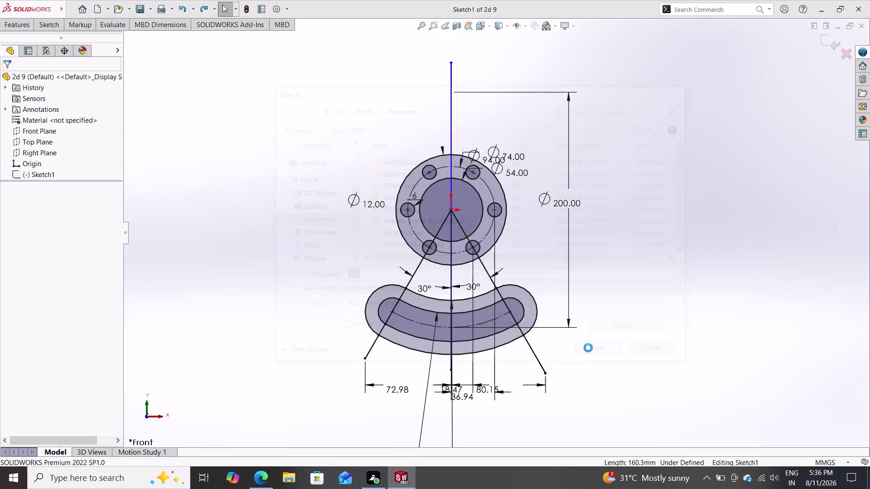